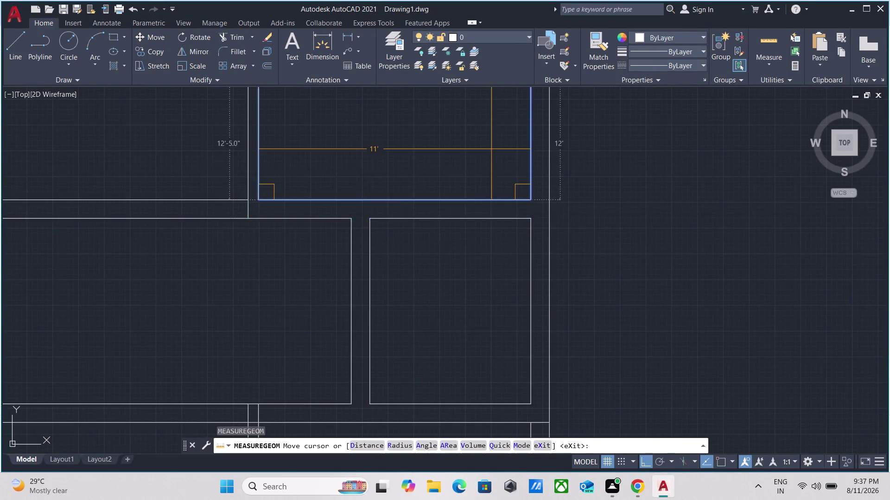
Cancel the dimension measurement and pan to the small room's top wall.
scroll(down, 3)
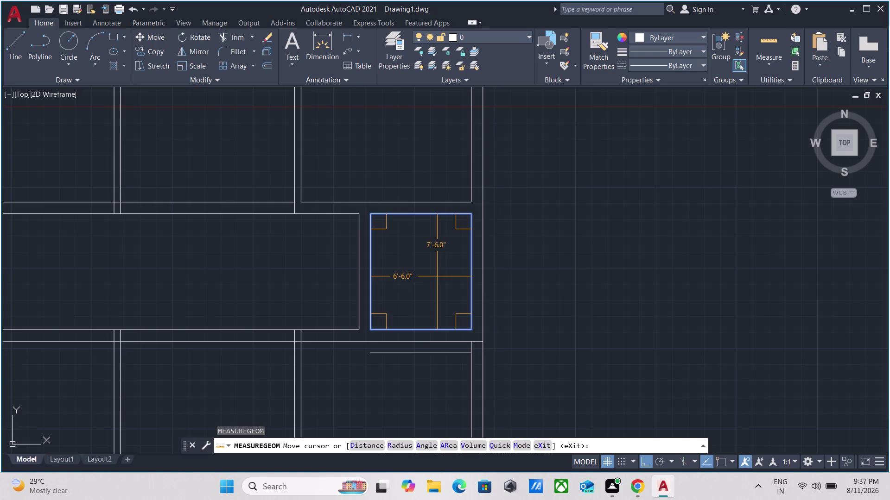
scroll(up, 3)
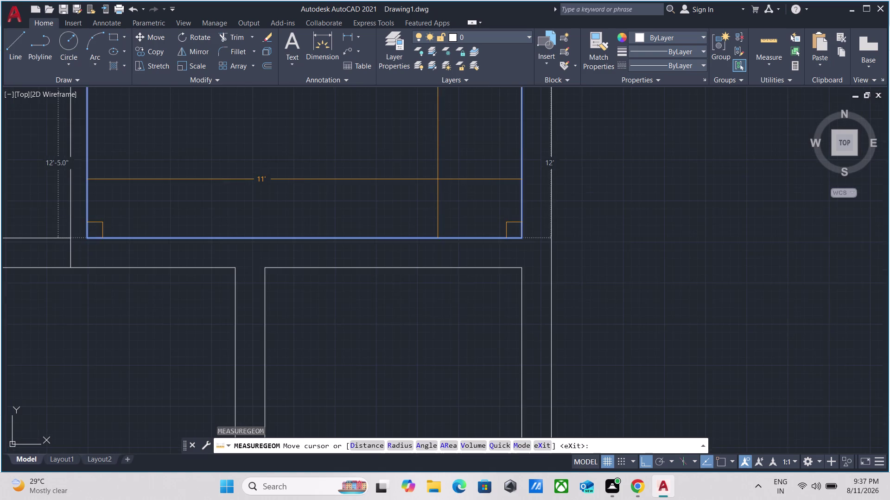
scroll(down, 3)
key(Escape)
scroll(up, 3)
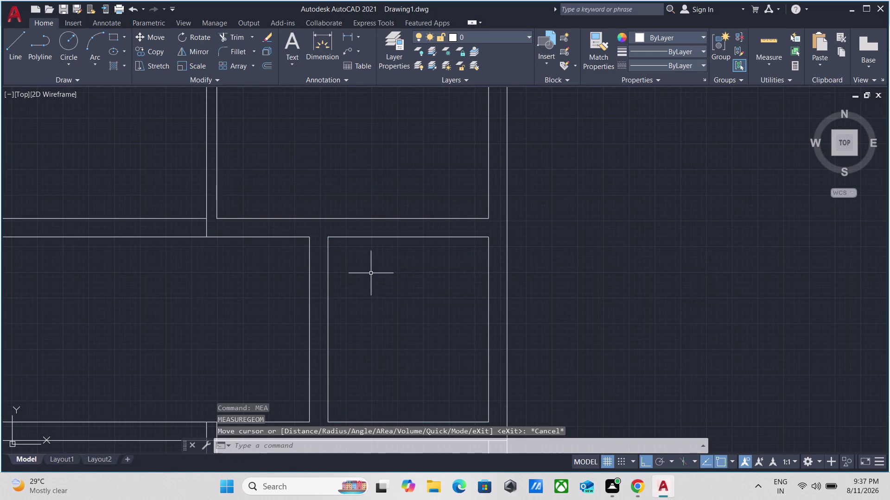
scroll(up, 3)
drag(414, 226, 408, 222)
key(Escape)
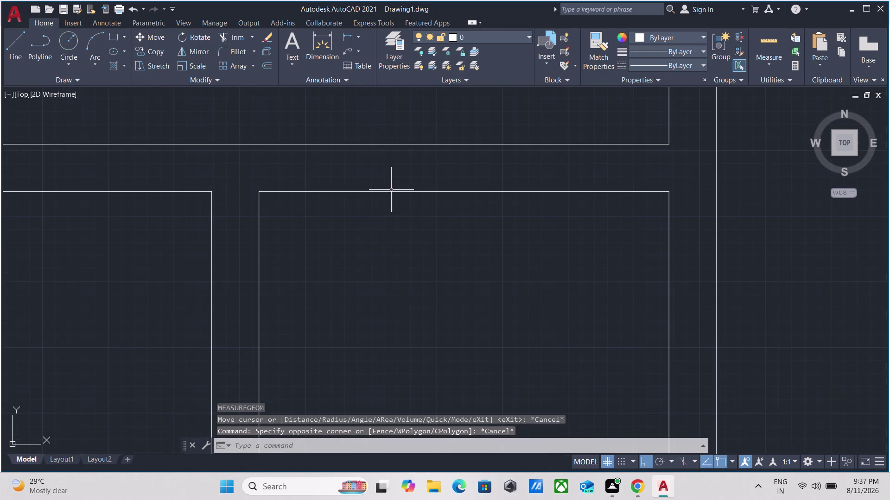
scroll(down, 3)
middle_drag(394, 177, 398, 182)
drag(424, 212, 416, 205)
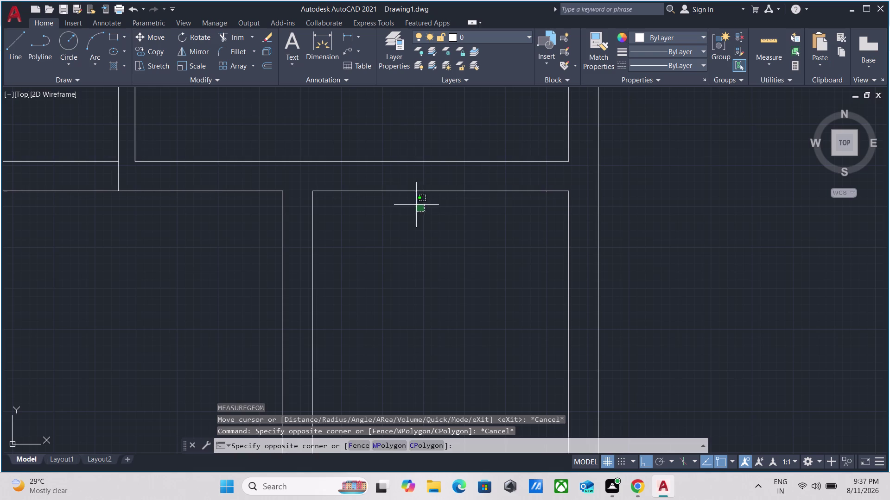
click(395, 173)
Offset the small room's top wall line 4 inches downward.
key(o)
key(Return)
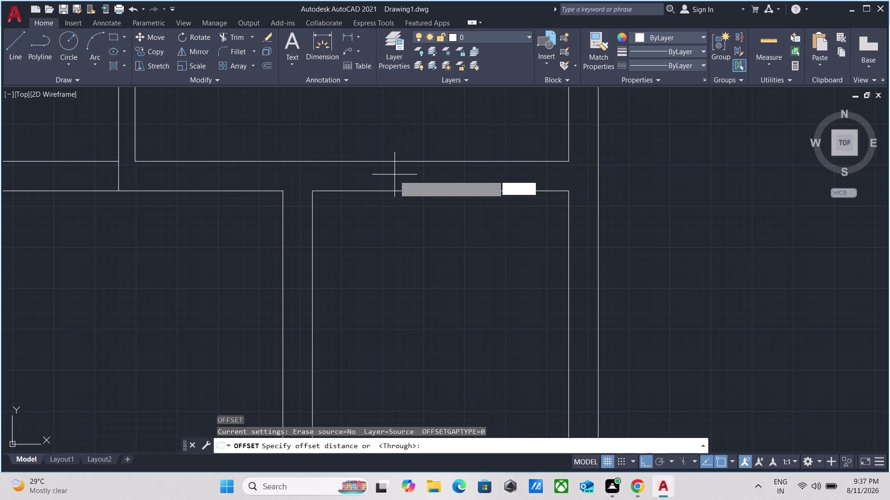
click(423, 193)
click(431, 235)
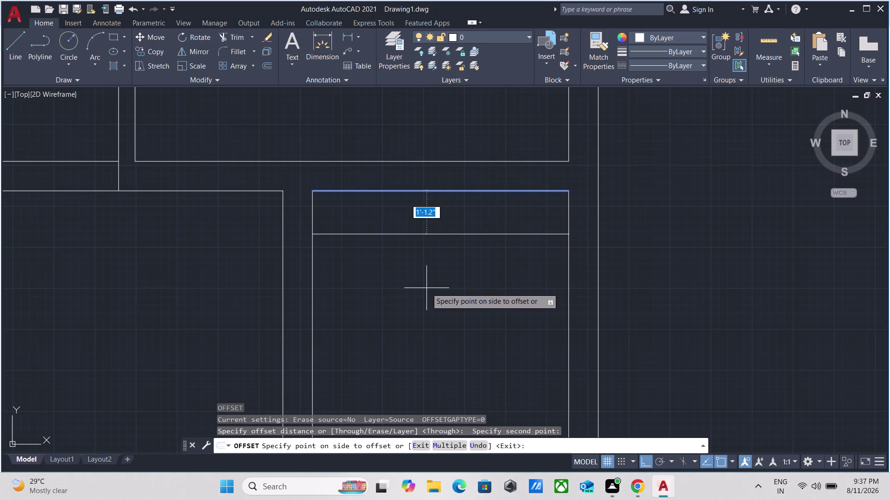
key(4)
key(shift+quotedbl)
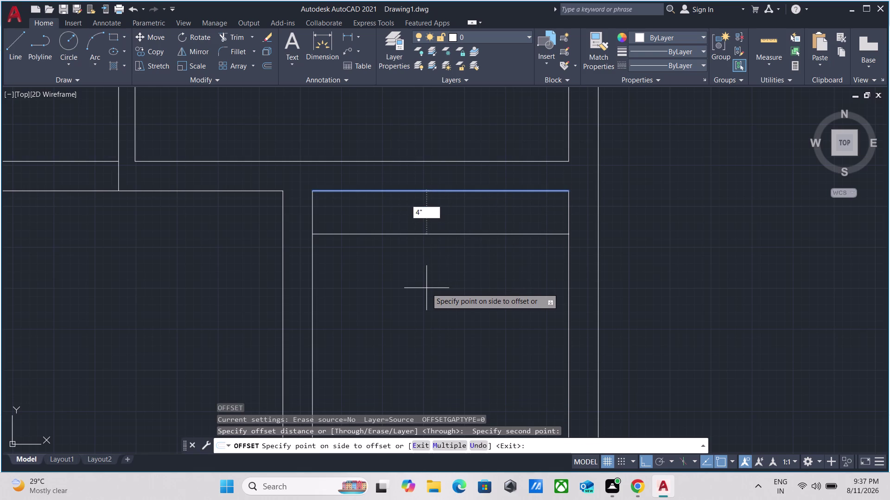
key(Return)
key(Escape)
Erase the mistaken 4-inch offset line.
click(457, 212)
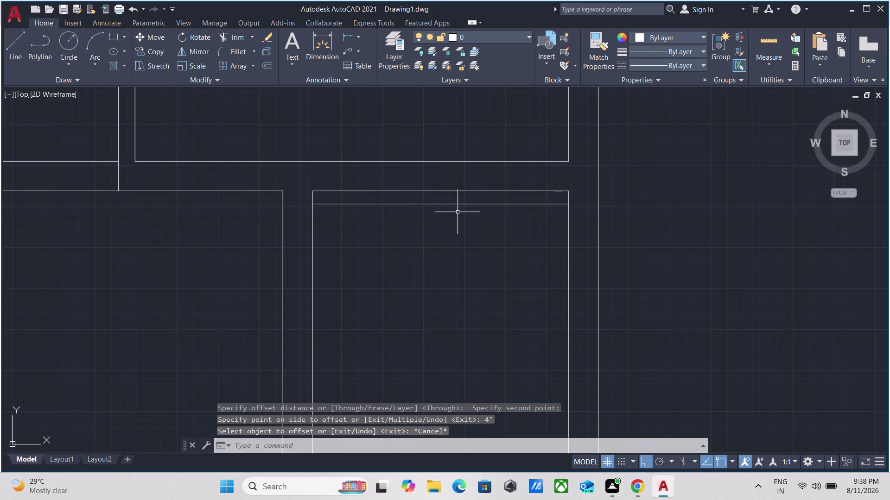
click(442, 193)
right_click(442, 193)
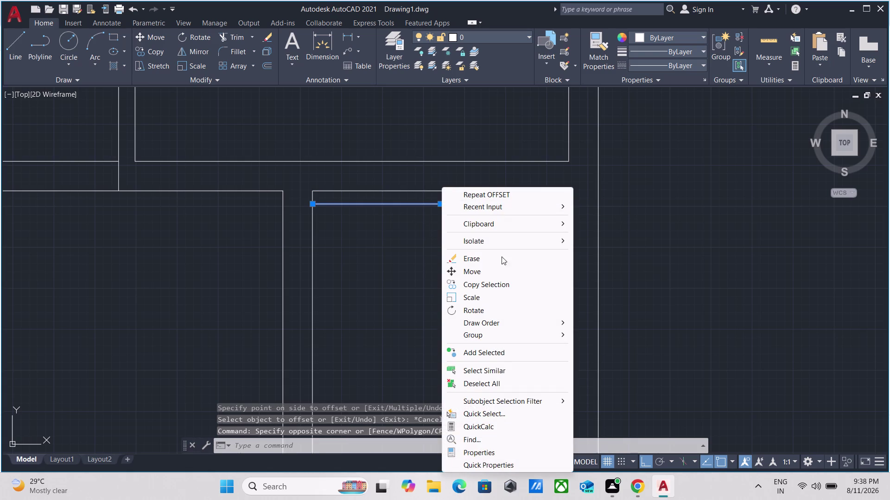
click(499, 264)
Offset the top wall line 10 inches into the room.
drag(433, 209, 422, 176)
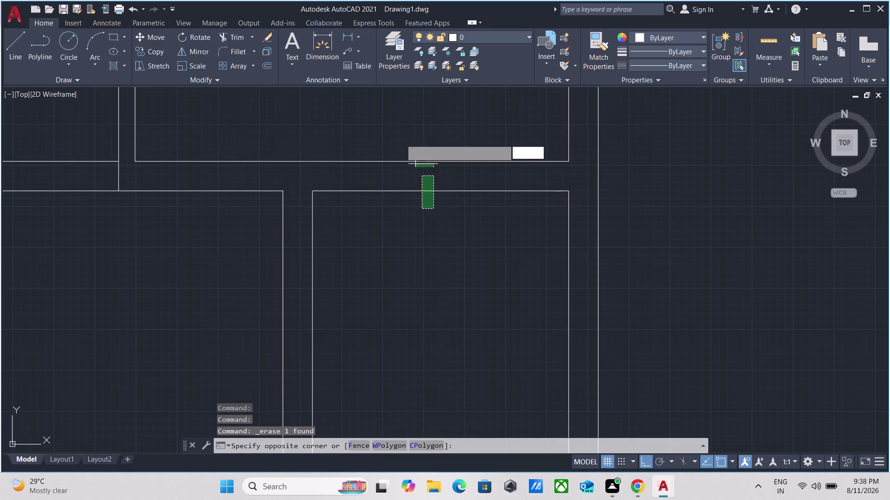
click(399, 183)
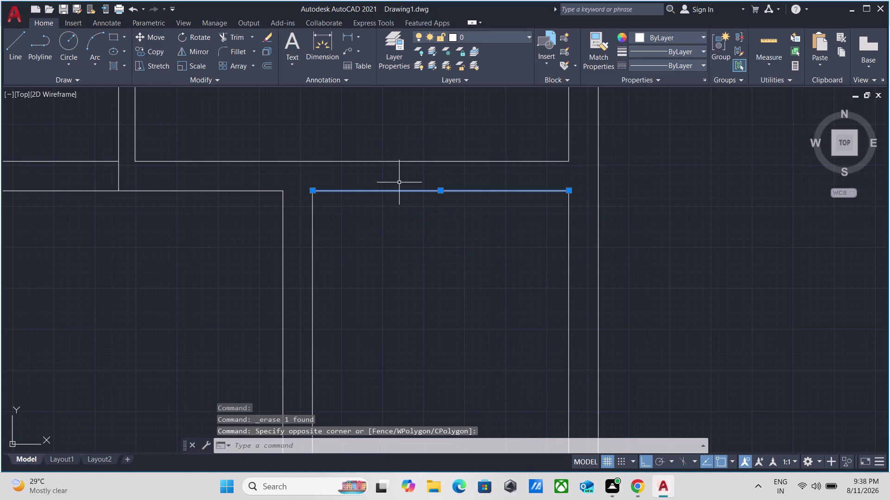
key(o)
key(Return)
click(421, 190)
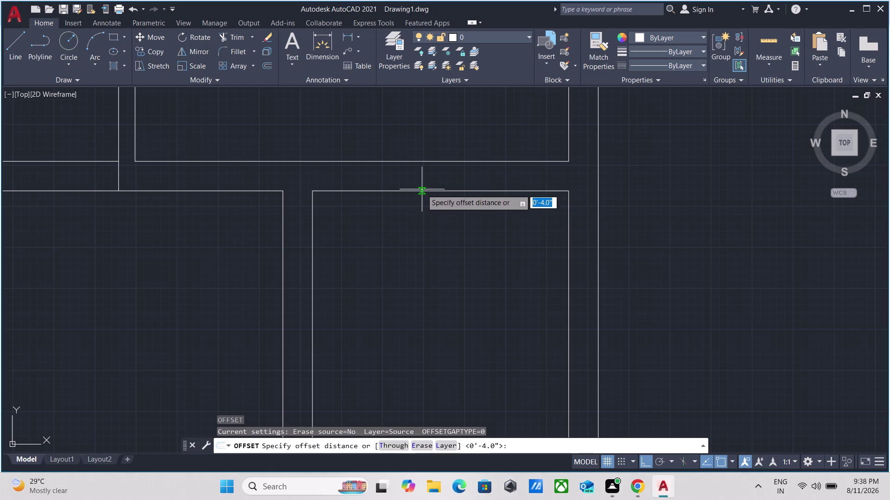
click(421, 243)
text(1)
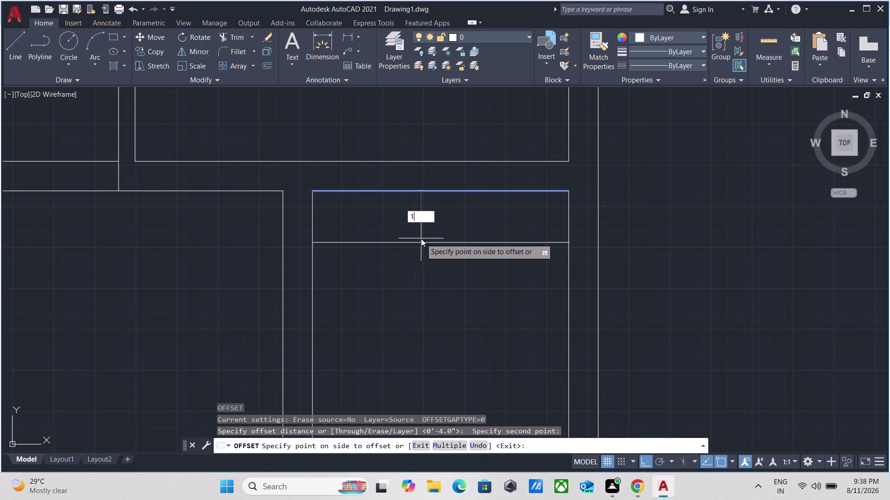
text(0)
key(shift+quotedbl)
key(Return)
Offset the bottom wall line 10 inches upward, leaving 5'-10" between the new lines.
scroll(down, 3)
middle_drag(405, 265, 409, 215)
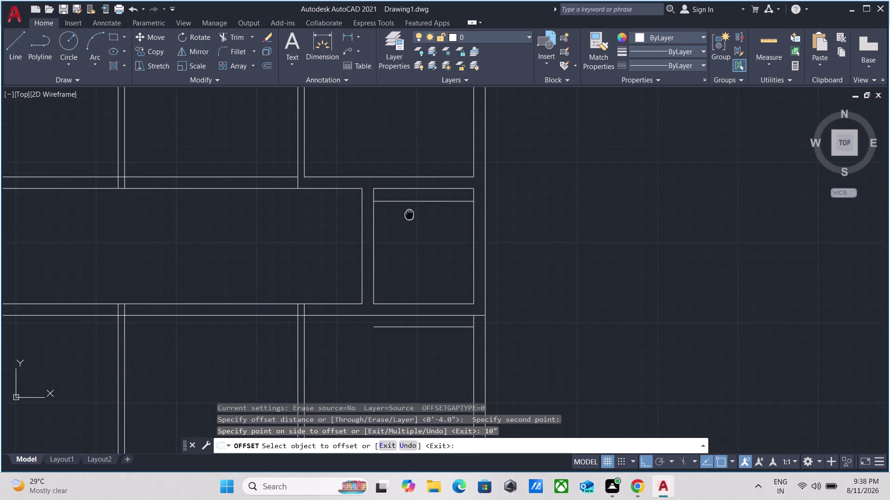
scroll(up, 3)
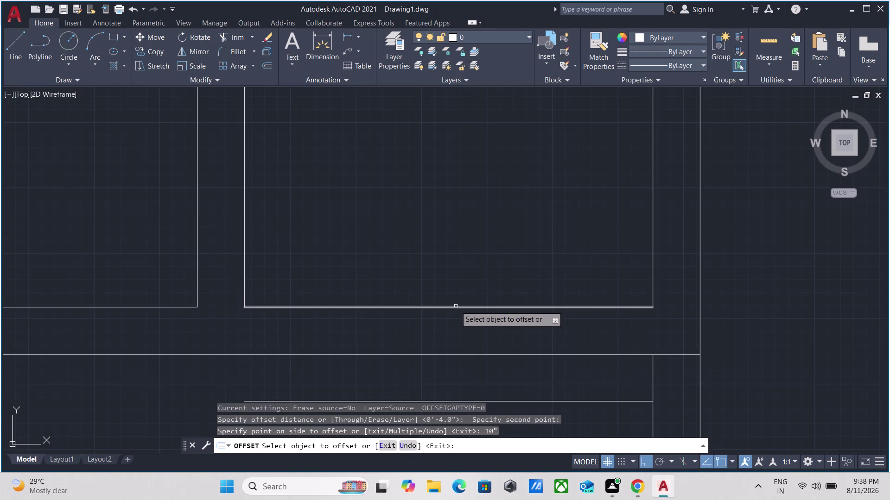
click(455, 306)
text(10)
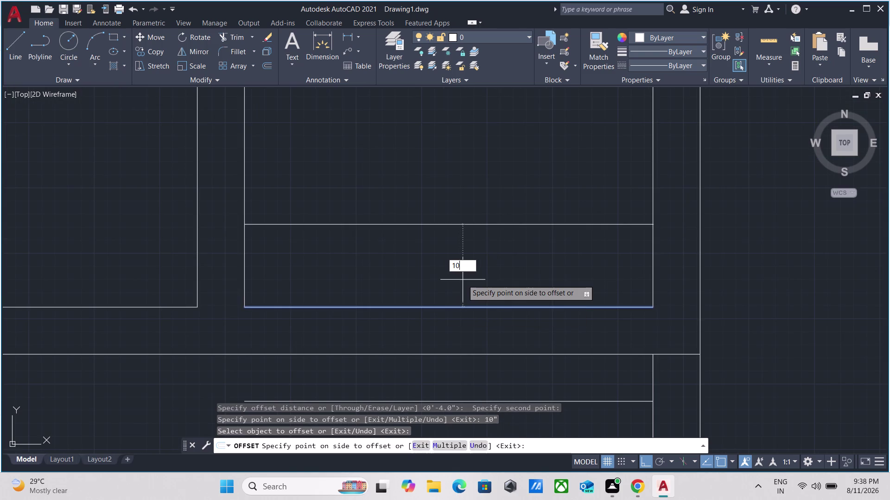
text(")
key(Return)
key(Escape)
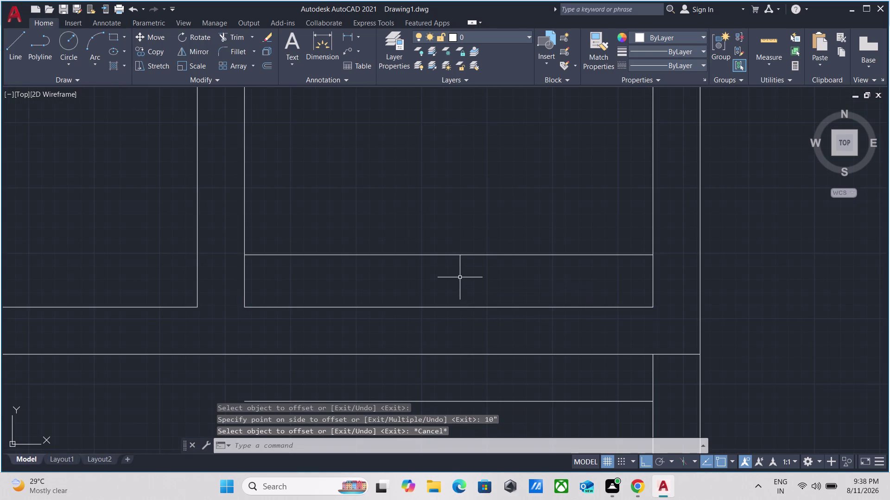
scroll(down, 3)
middle_drag(463, 245, 467, 258)
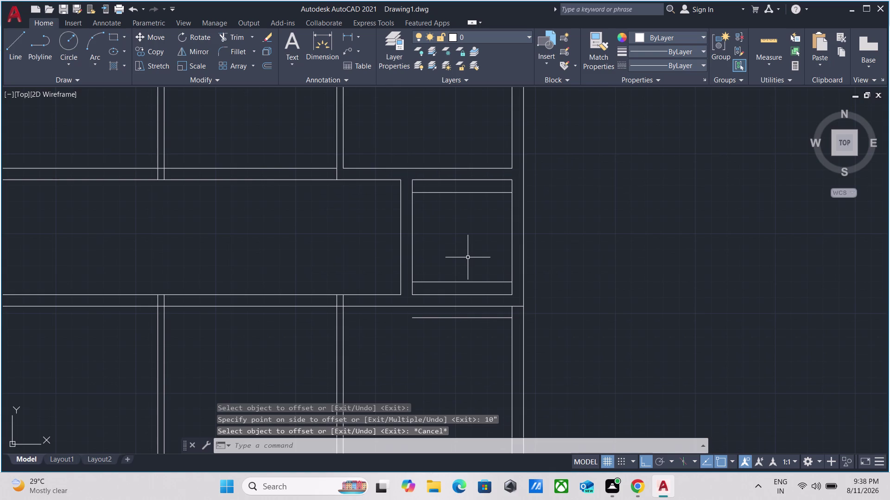
Measure the small room's interior with MEASUREGEOM.
text(mea)
key(Return)
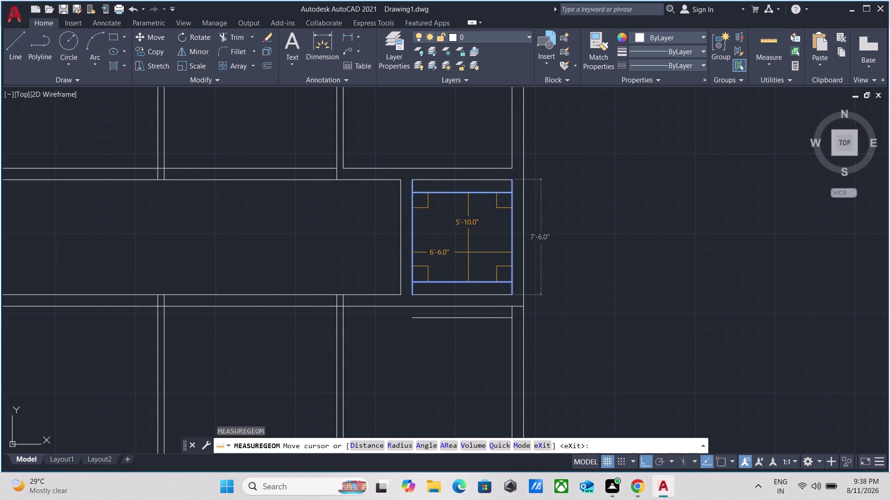
scroll(up, 3)
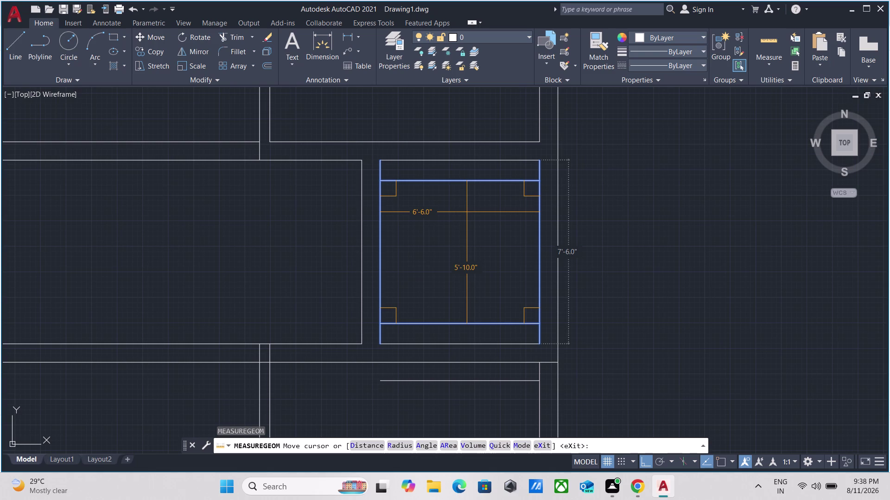
key(Escape)
Erase both 10-inch inner lines near the top and bottom walls.
drag(469, 212, 462, 205)
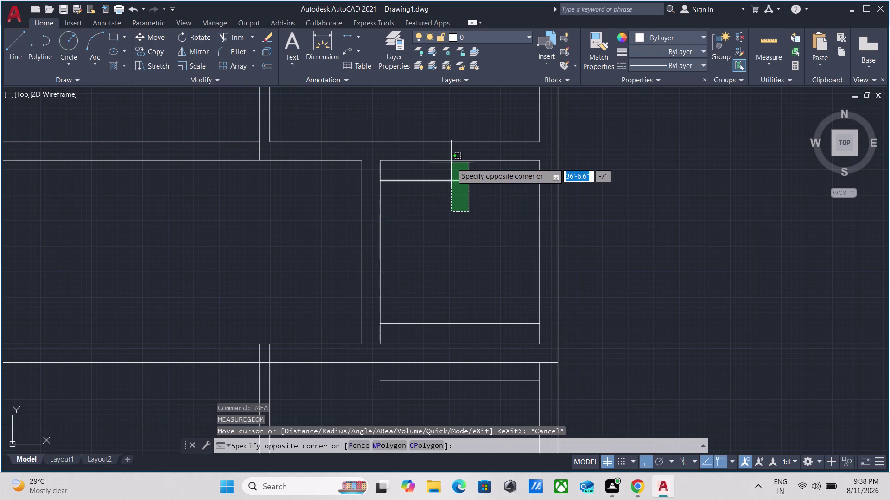
click(451, 164)
click(478, 300)
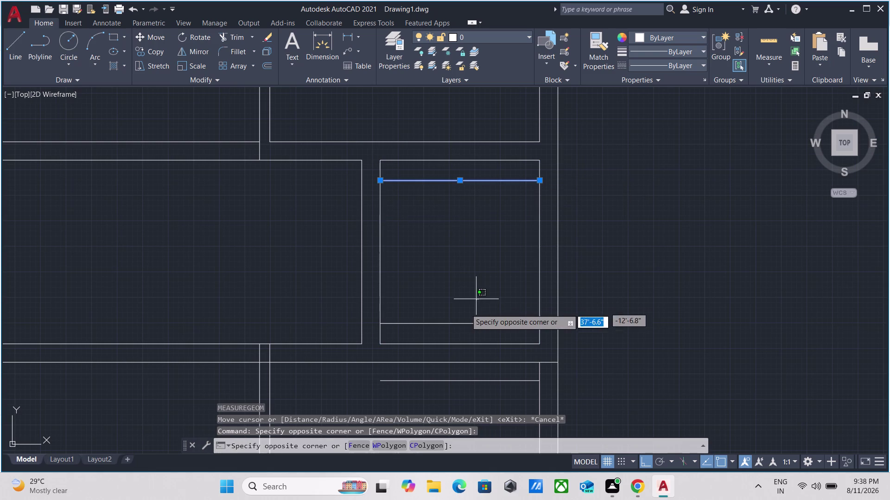
click(449, 322)
click(471, 305)
click(451, 333)
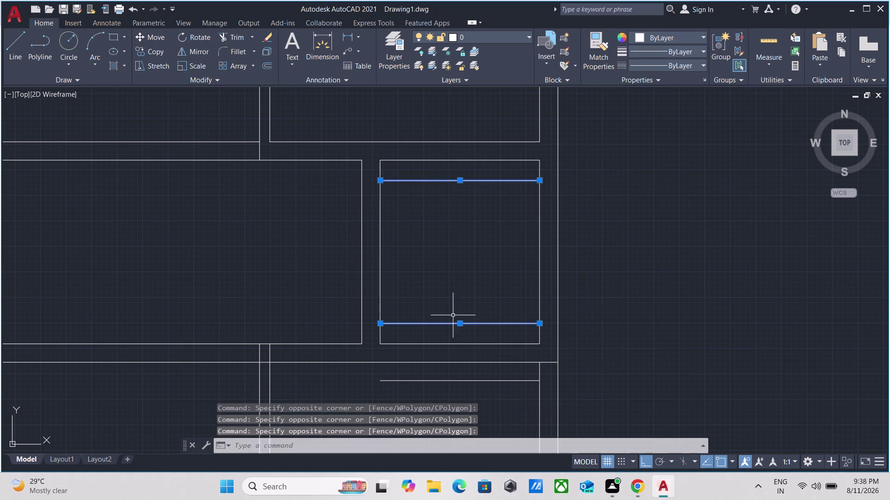
right_click(456, 281)
click(515, 91)
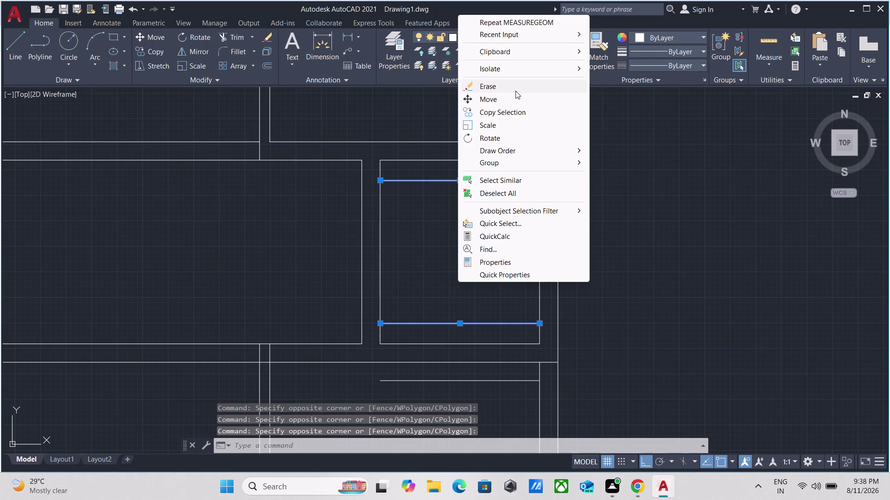
Offset the top wall line 4 inches down into the room.
drag(459, 211, 451, 196)
click(437, 156)
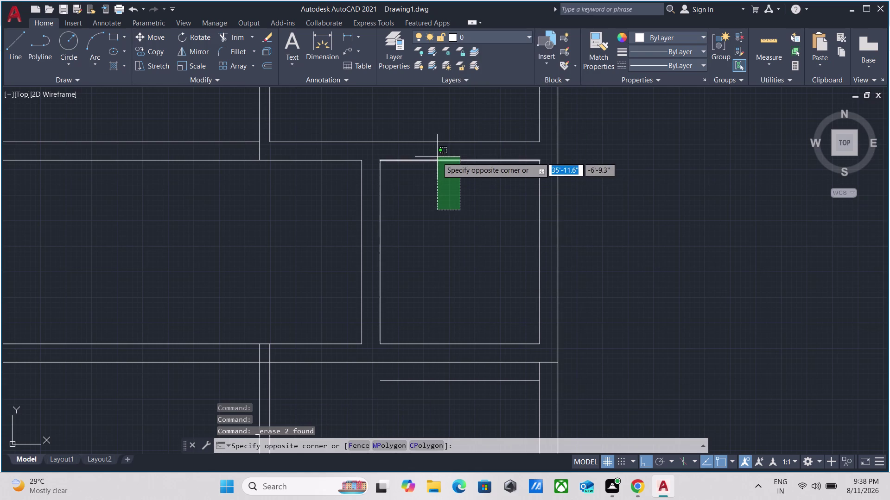
key(o)
key(Return)
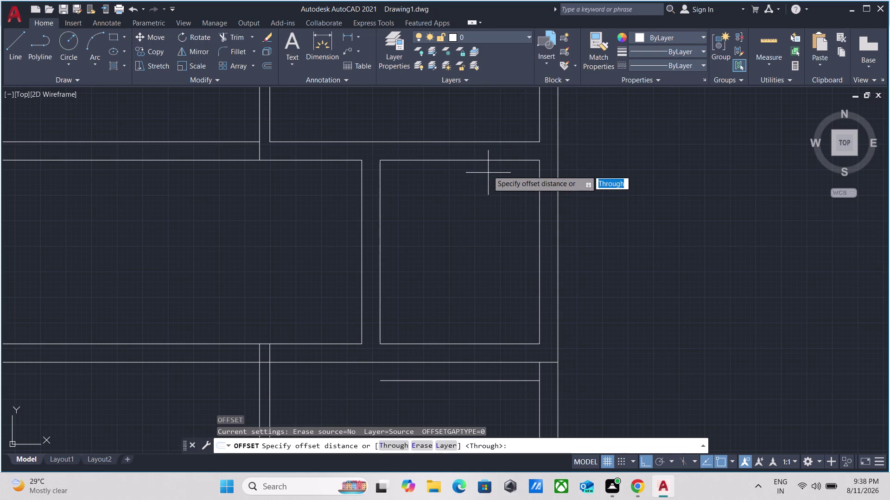
click(457, 159)
click(464, 192)
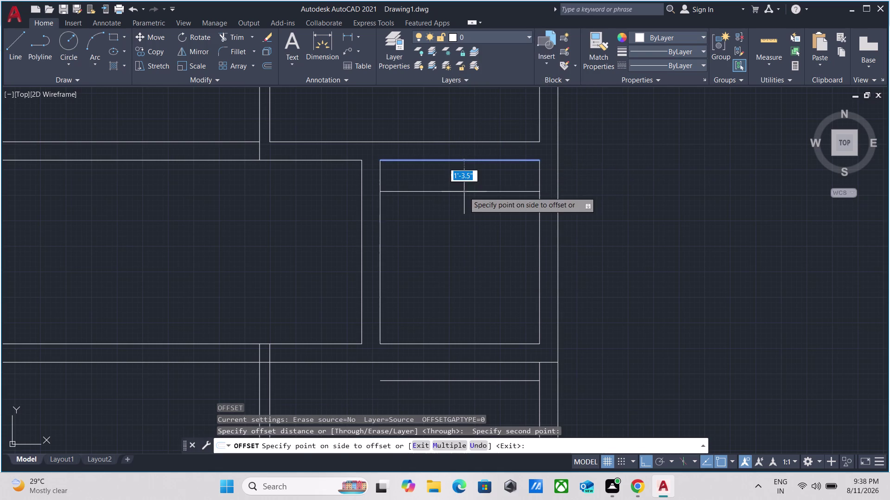
key(4)
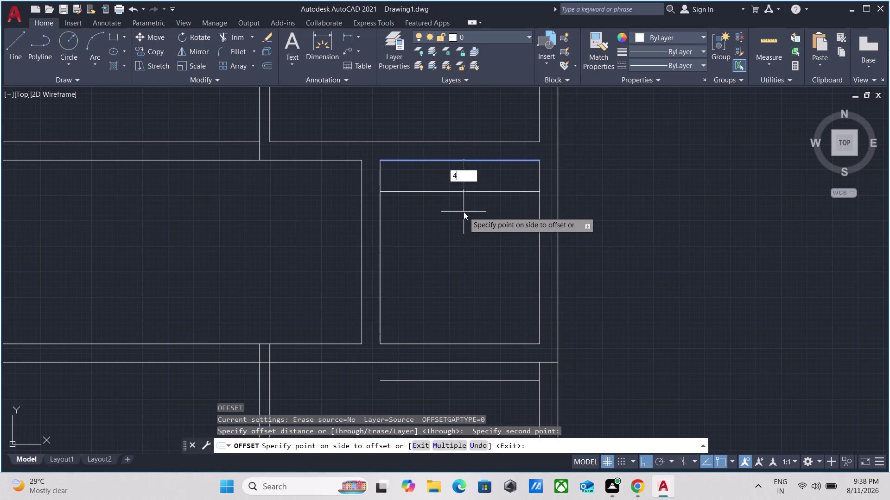
key(shift+quotedbl)
key(Return)
Offset the bottom wall line 4 inches up into the room.
click(460, 343)
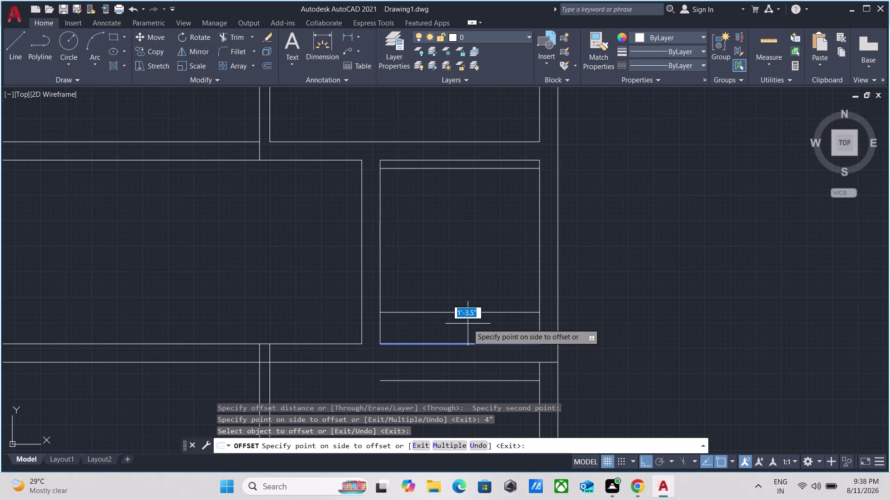
key(4)
key(shift+quotedbl)
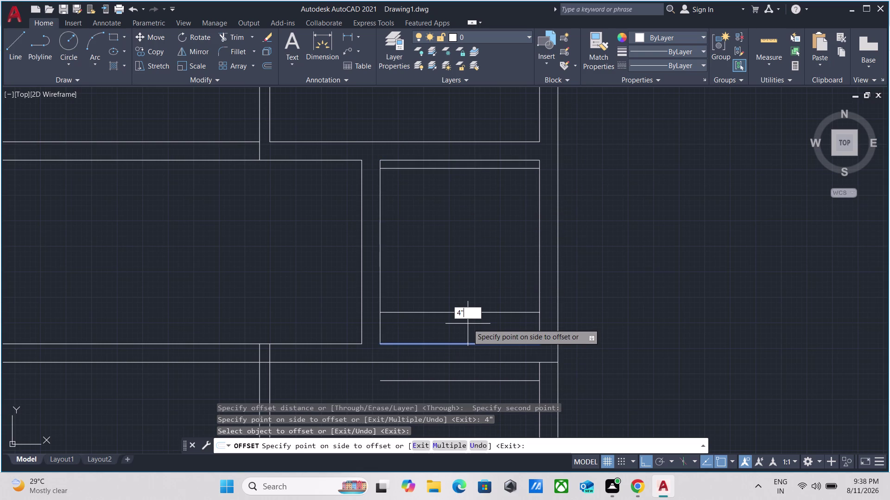
key(Return)
key(Escape)
text(m)
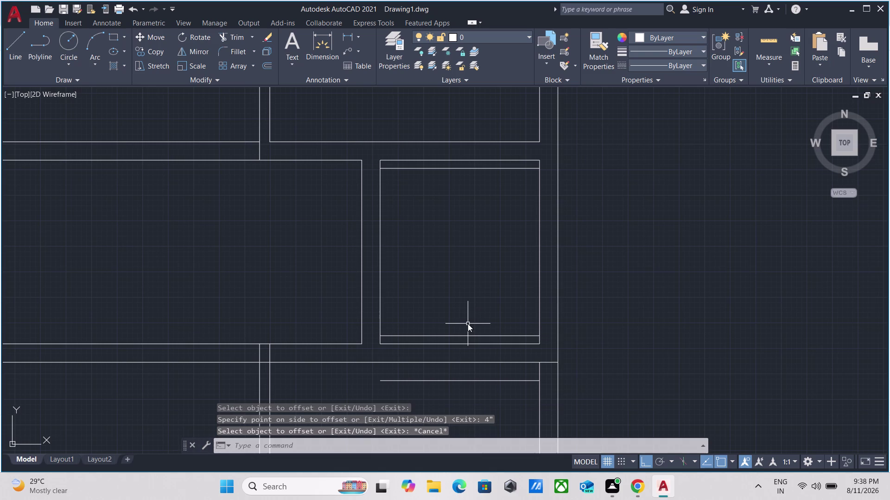
text(ea)
key(Return)
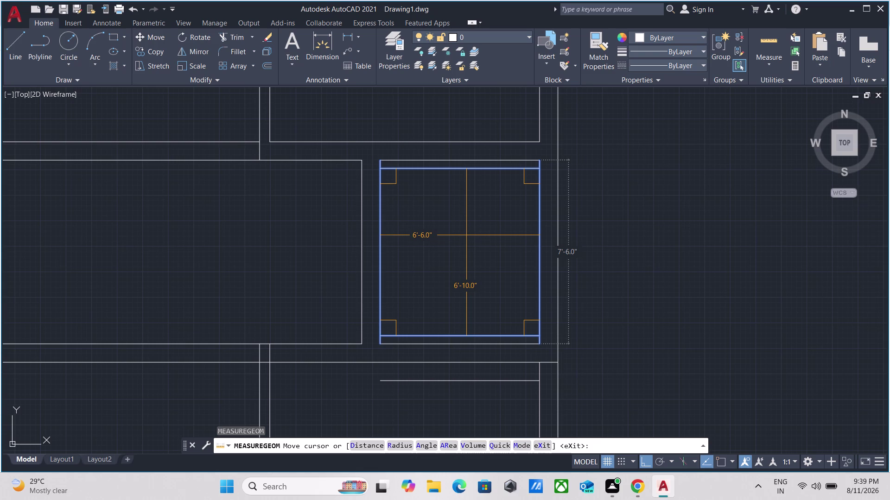
key(Escape)
scroll(up, 3)
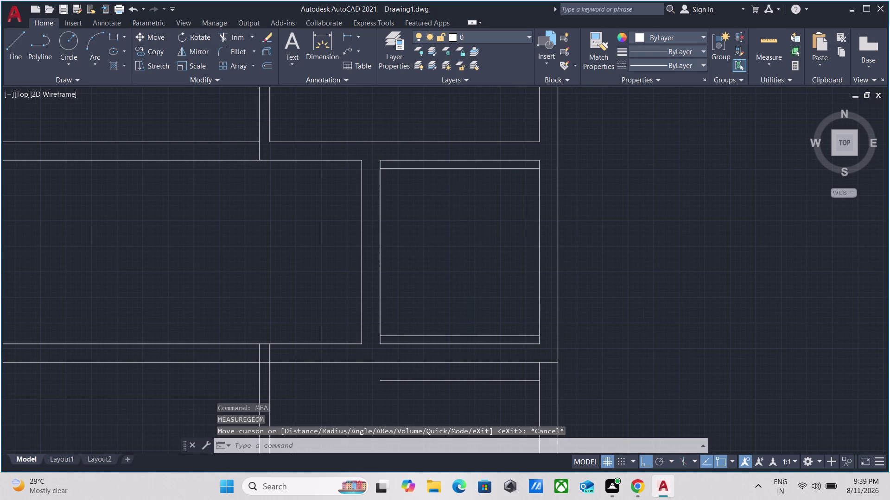
click(459, 170)
click(449, 151)
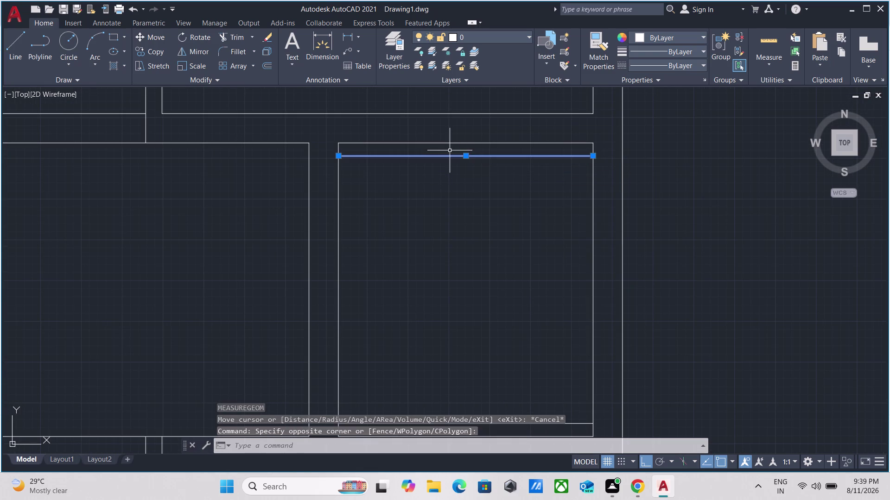
scroll(down, 3)
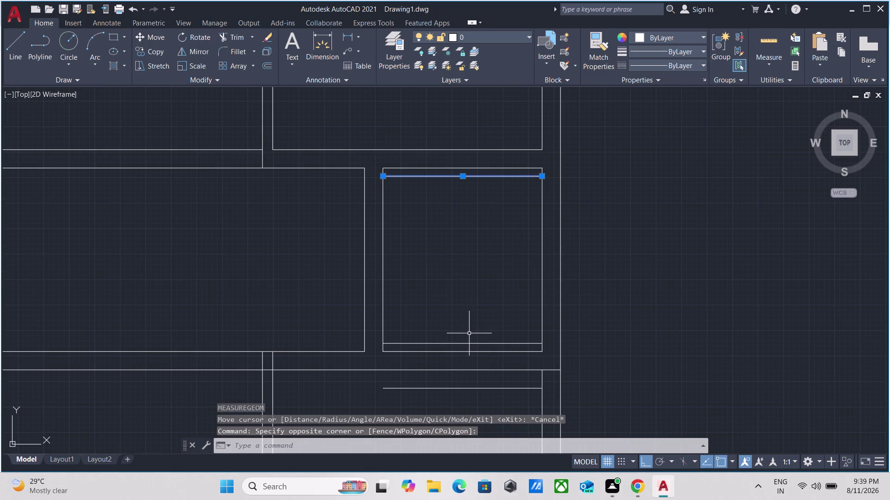
click(471, 334)
click(457, 346)
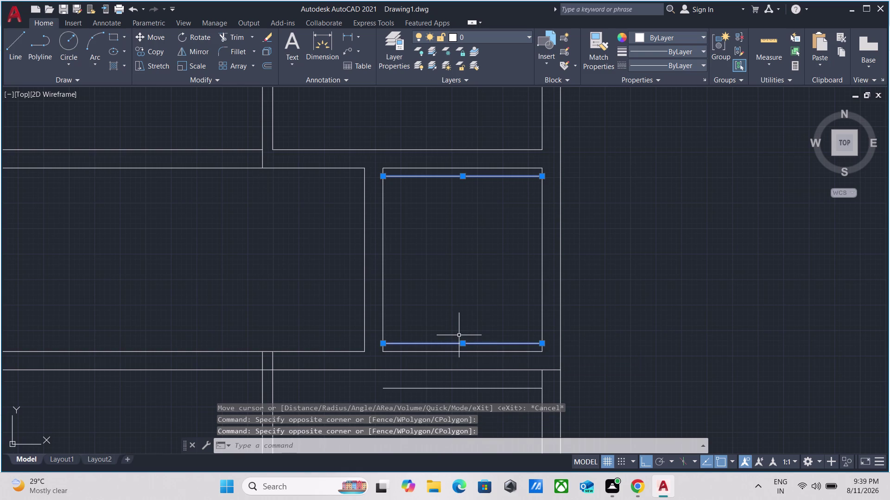
Offset the top inner line another 4 inches downward.
key(o)
key(Return)
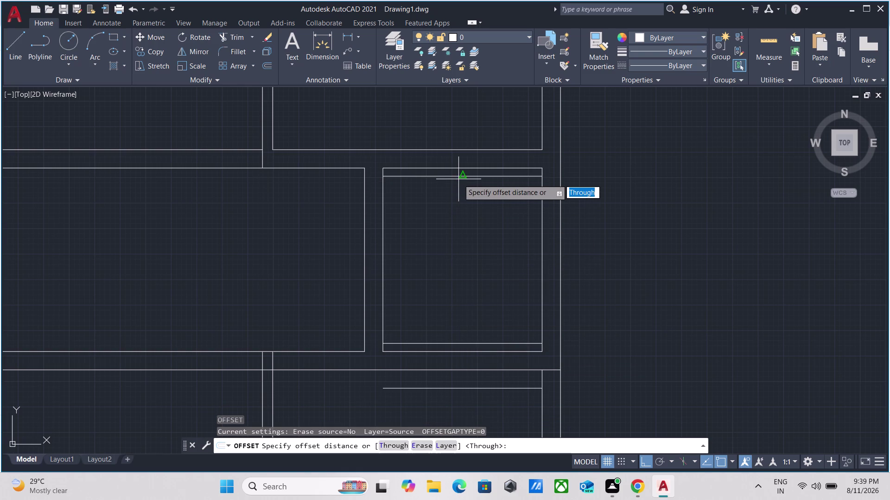
click(463, 174)
click(464, 201)
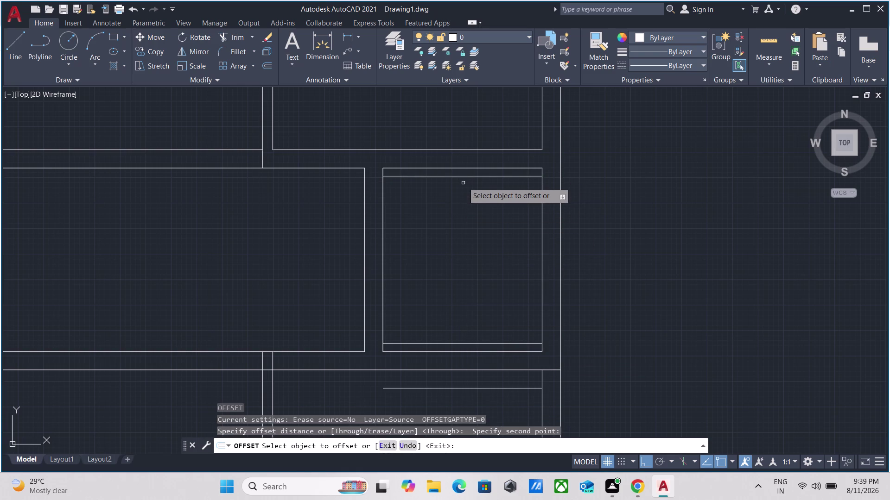
click(463, 176)
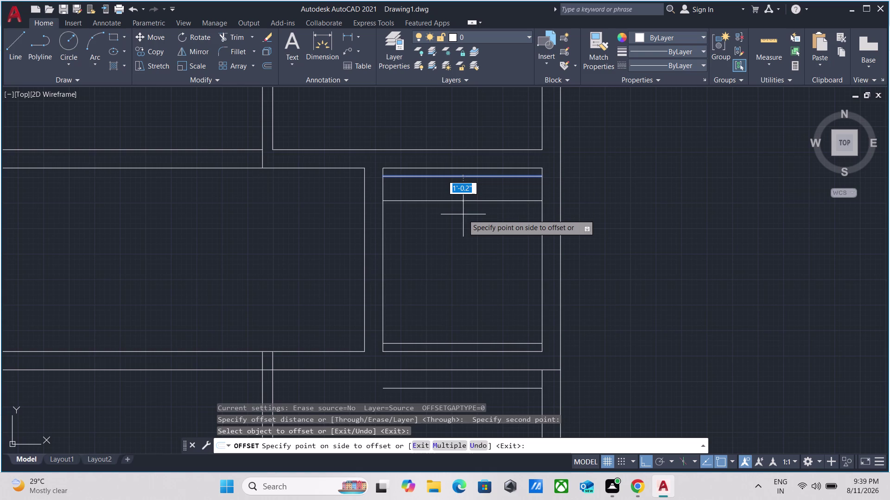
key(4)
key(shift+quotedbl)
key(Return)
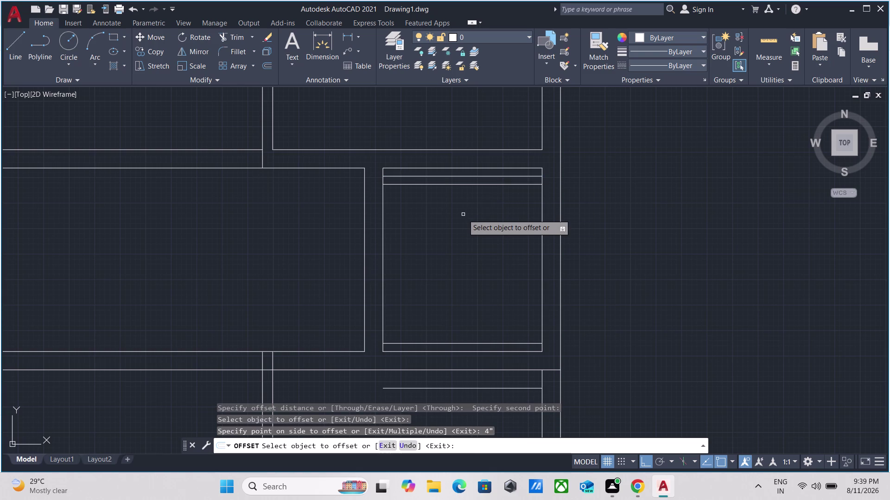
Offset the bottom inner line another 4 inches upward.
click(455, 344)
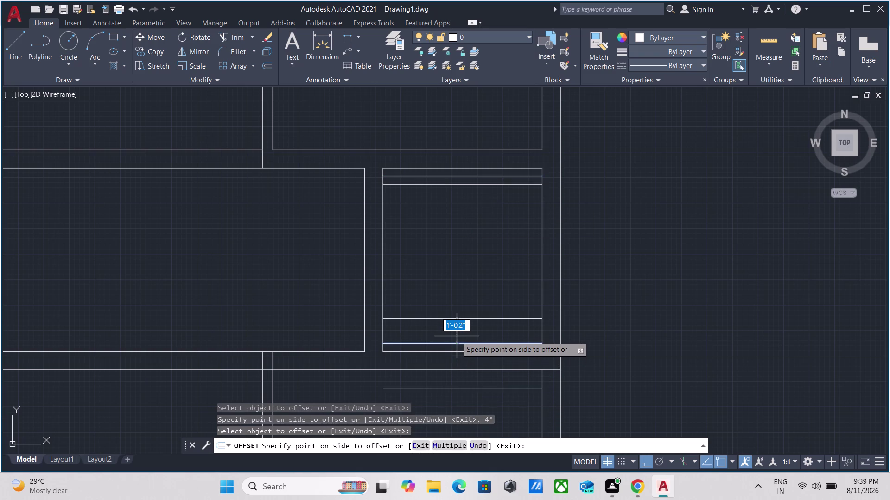
key(4)
key(shift+quotedbl)
key(Return)
key(Escape)
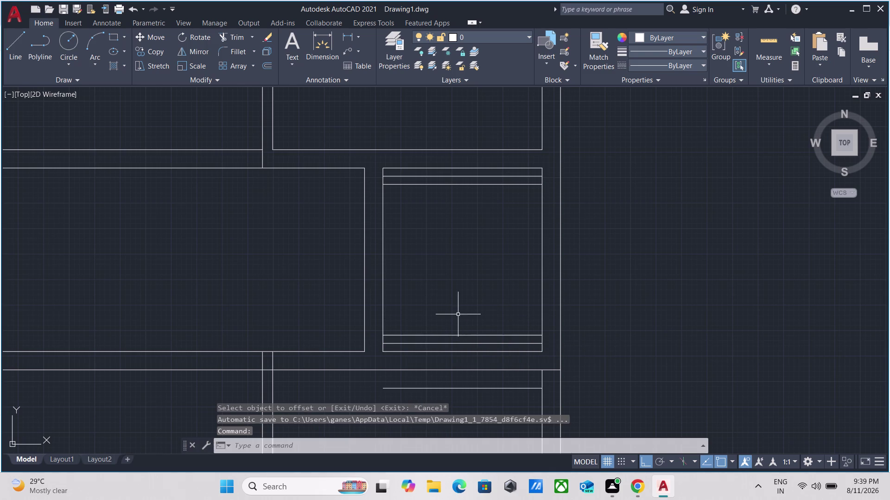
text(mea)
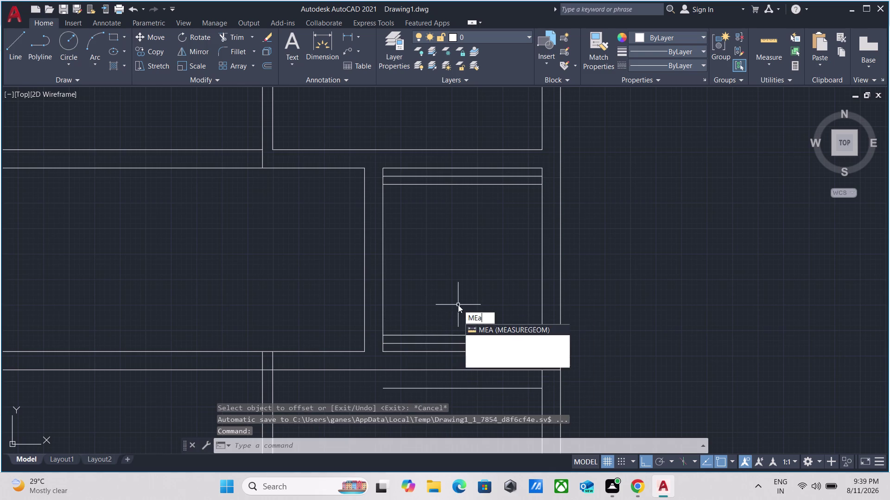
key(Return)
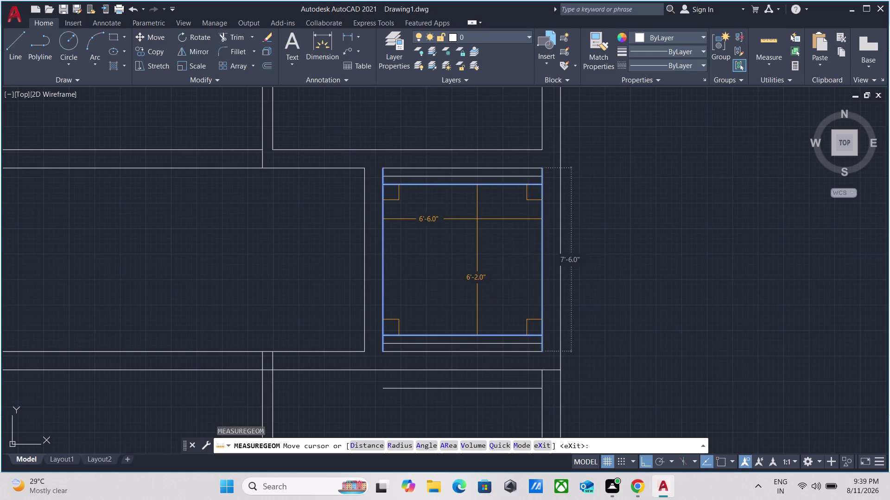
Erase the innermost top and bottom lines, keeping one 4-inch line per wall.
key(Escape)
scroll(up, 3)
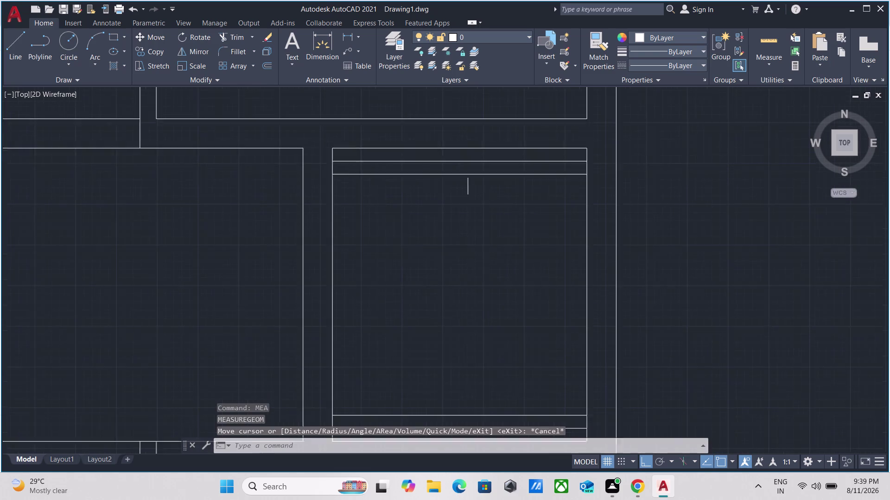
drag(477, 172, 473, 167)
click(447, 124)
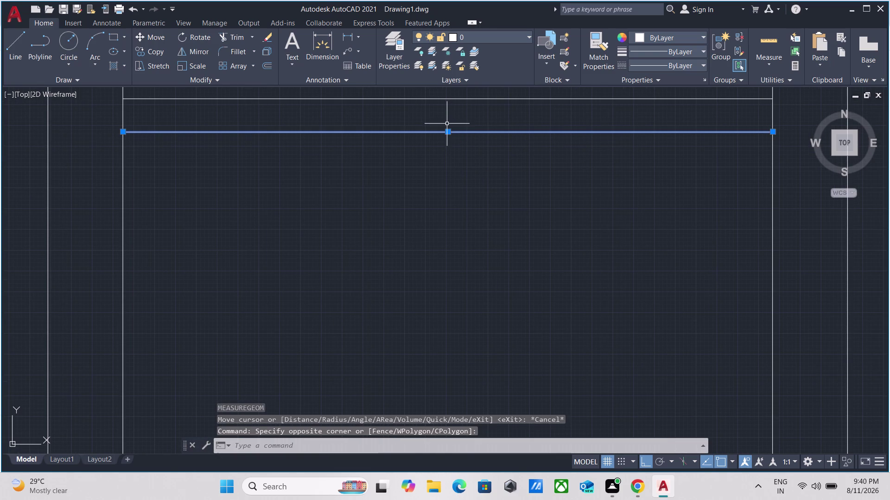
scroll(down, 3)
middle_drag(449, 239, 449, 175)
scroll(up, 3)
click(440, 223)
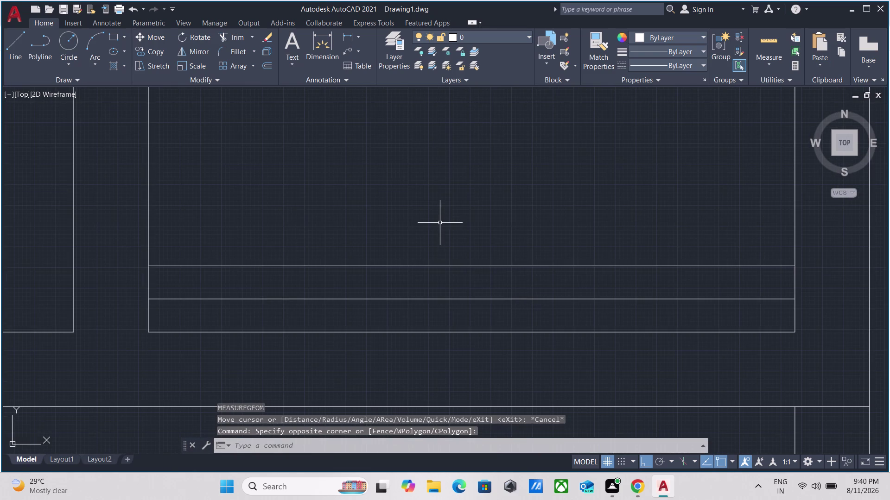
click(413, 282)
right_click(433, 181)
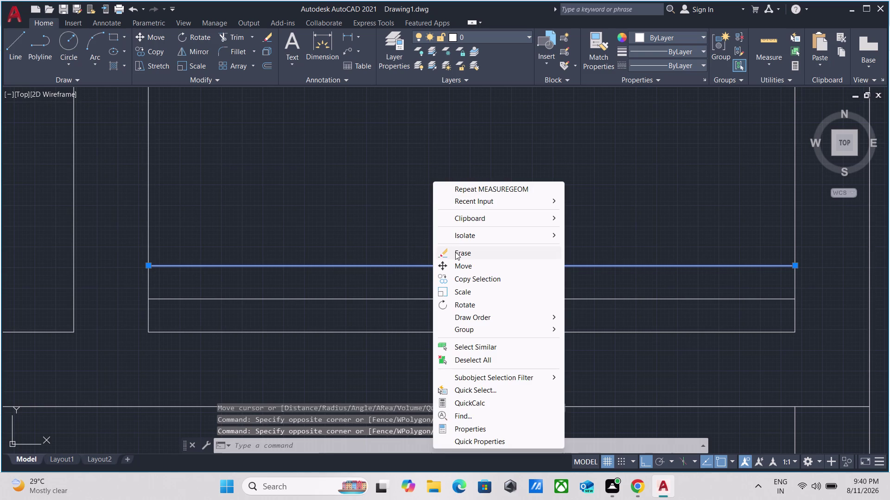
click(458, 254)
scroll(down, 3)
middle_drag(461, 220, 465, 319)
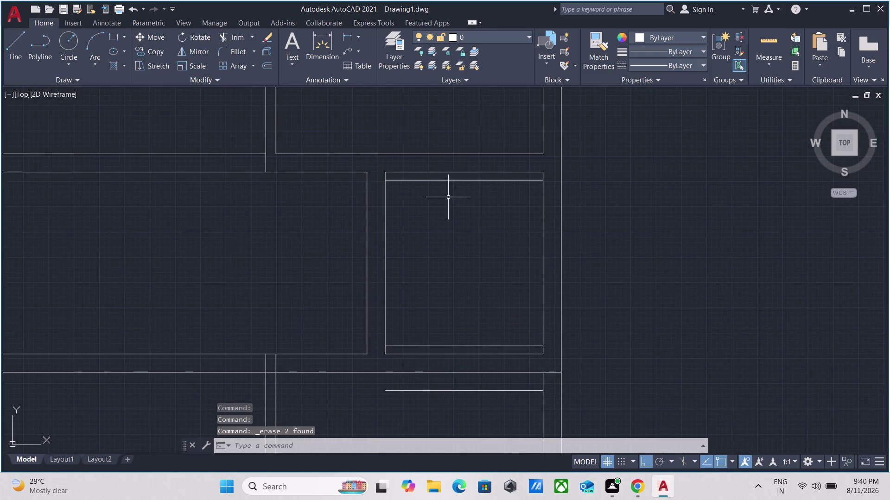
Make a 2-foot offset copy of the small room's top inner wall line.
scroll(up, 3)
click(483, 236)
click(457, 214)
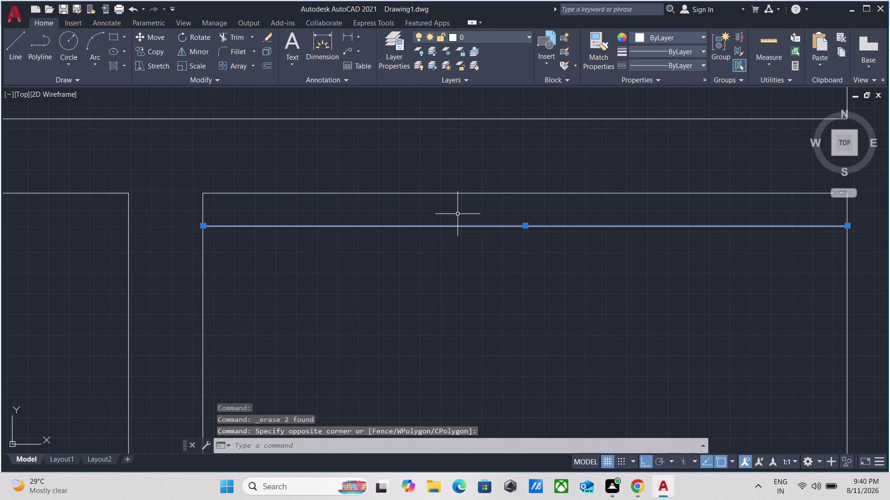
key(o)
key(Return)
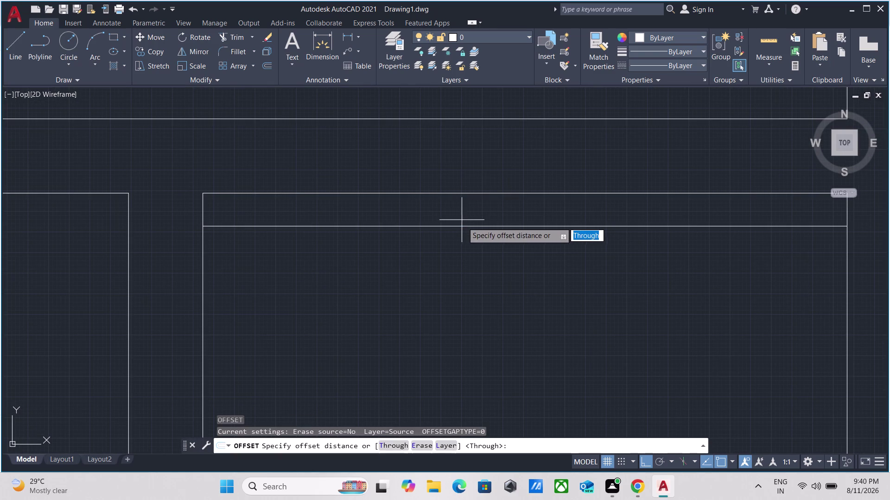
click(466, 230)
click(467, 255)
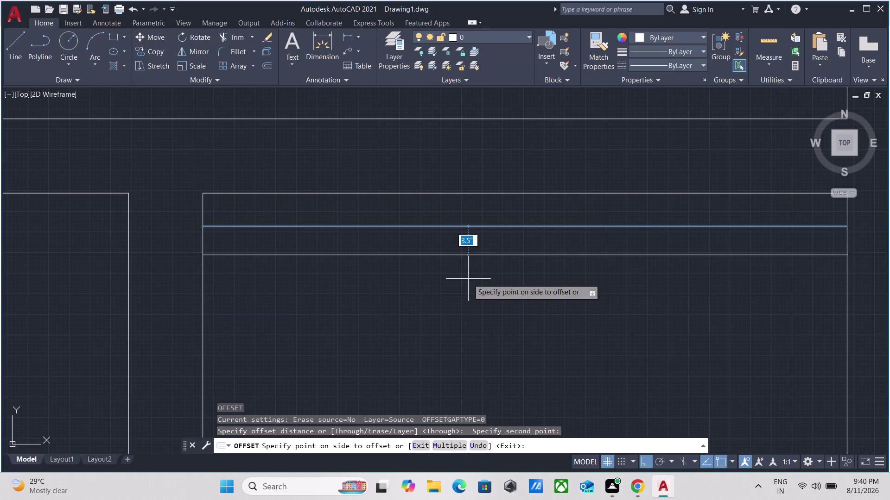
key(2)
key(apostrophe)
key(Return)
scroll(down, 3)
key(Escape)
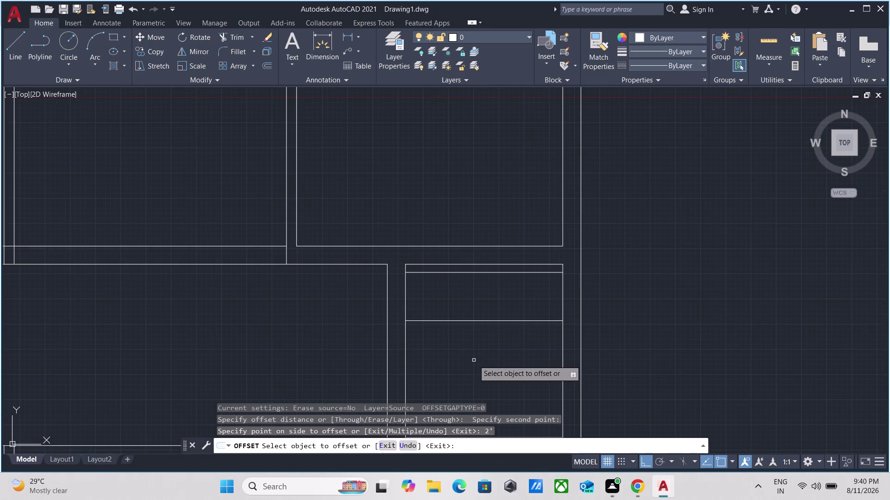
Delete the unwanted 2-foot offset line.
click(483, 343)
click(461, 304)
right_click(460, 304)
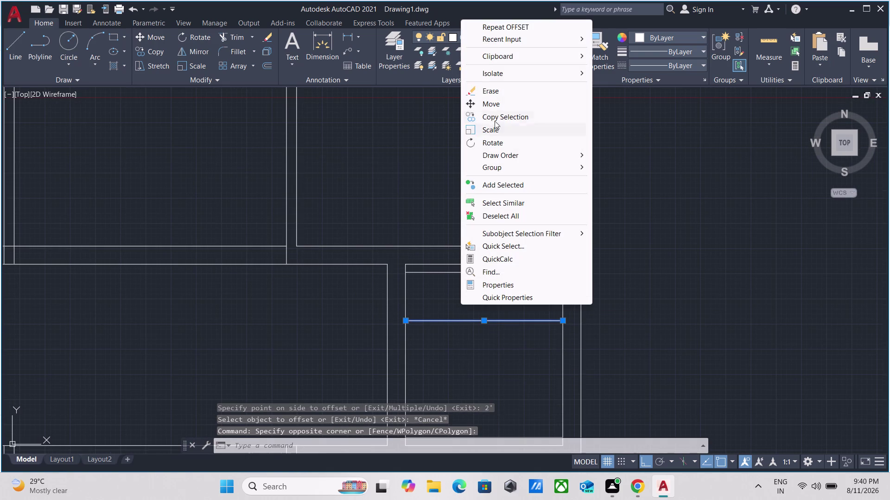
click(492, 92)
scroll(down, 3)
scroll(up, 3)
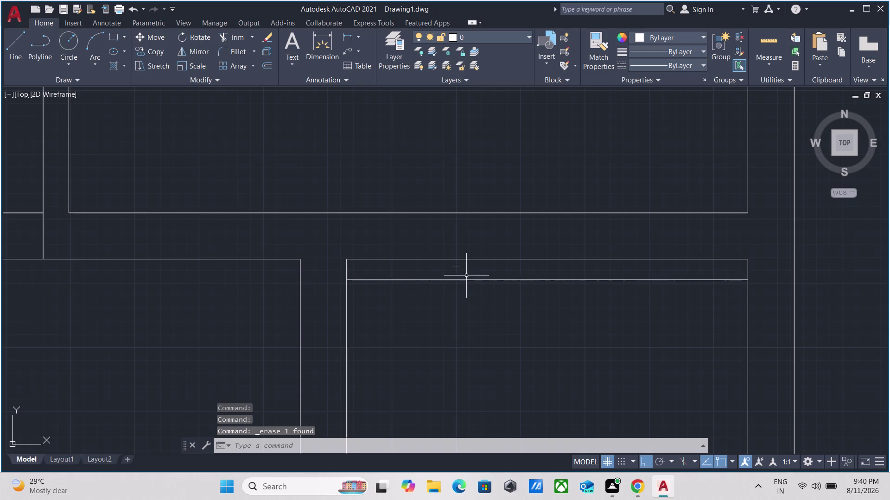
Offset the small room's horizontal wall line 2" into the room.
click(483, 293)
click(475, 275)
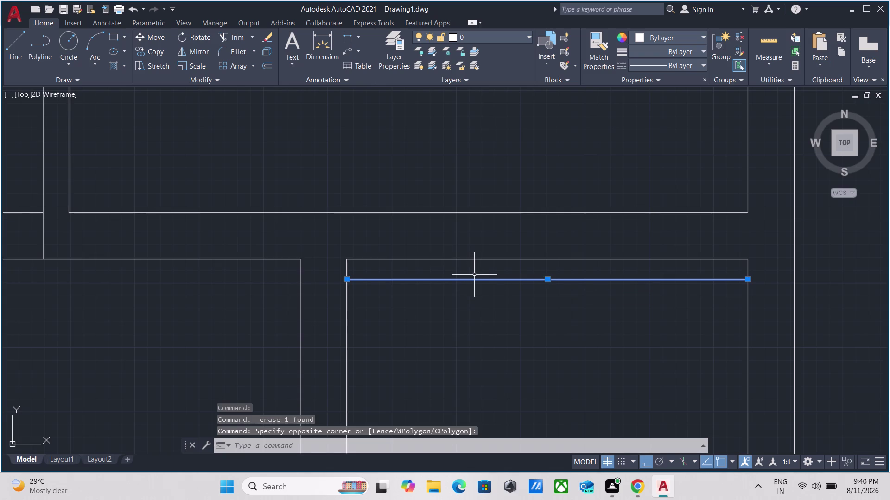
key(o)
key(Return)
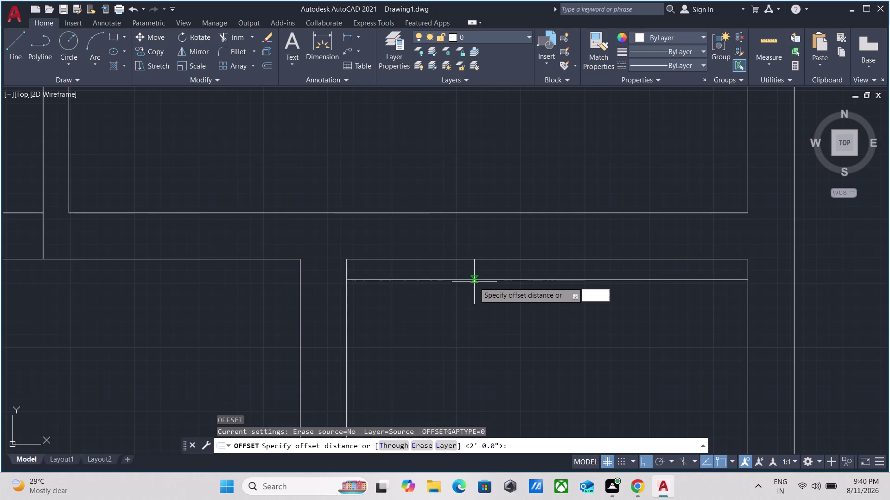
click(474, 282)
click(476, 296)
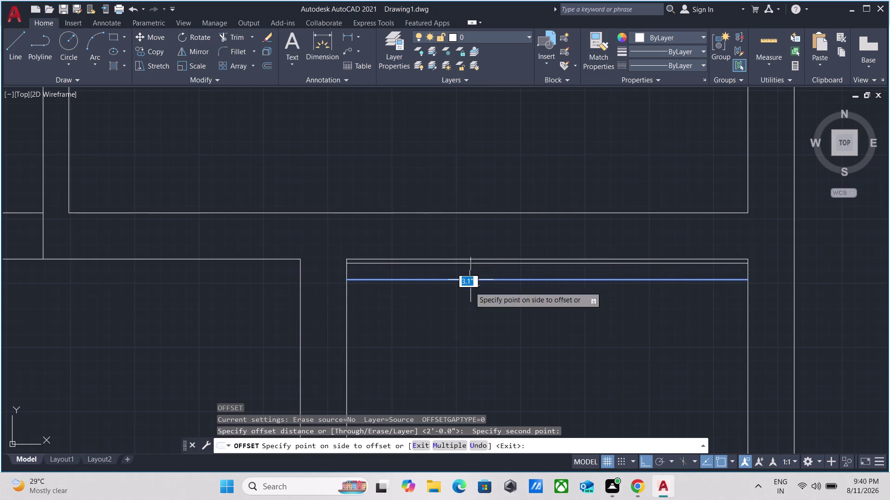
key(2)
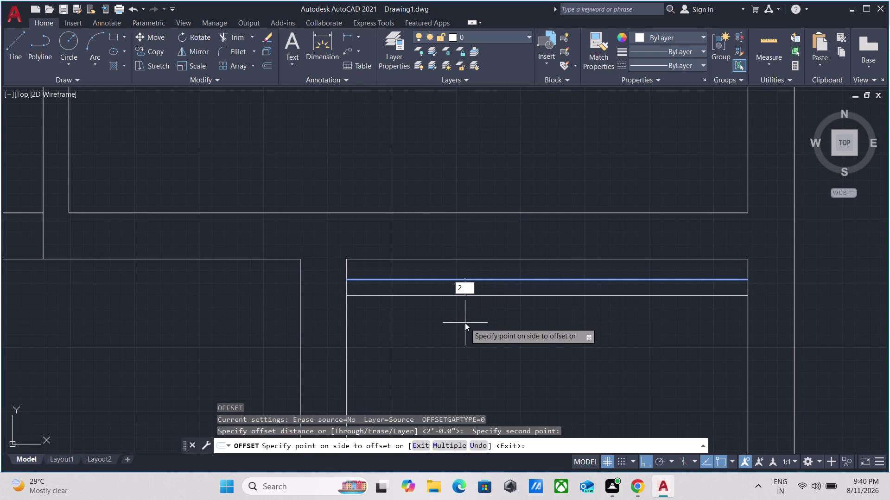
key(shift+quotedbl)
key(Return)
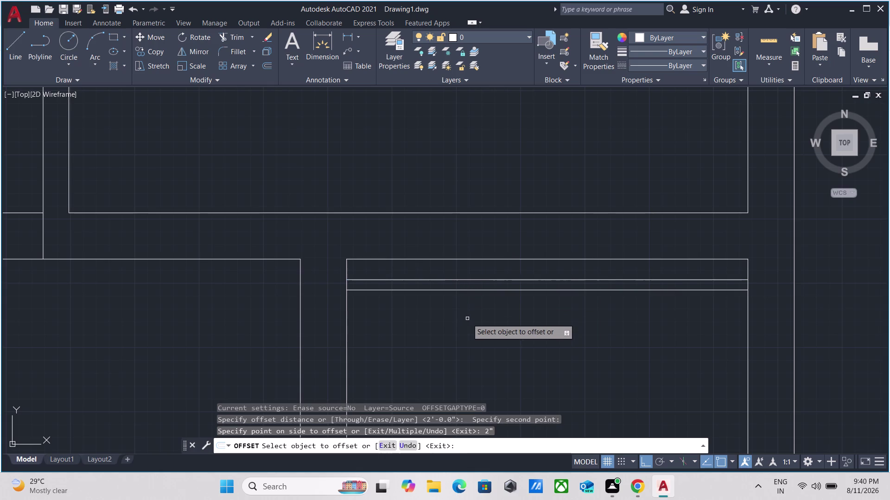
Add a 2" parallel copy of the right room's lower horizontal line.
scroll(down, 3)
middle_drag(471, 337, 495, 84)
scroll(up, 3)
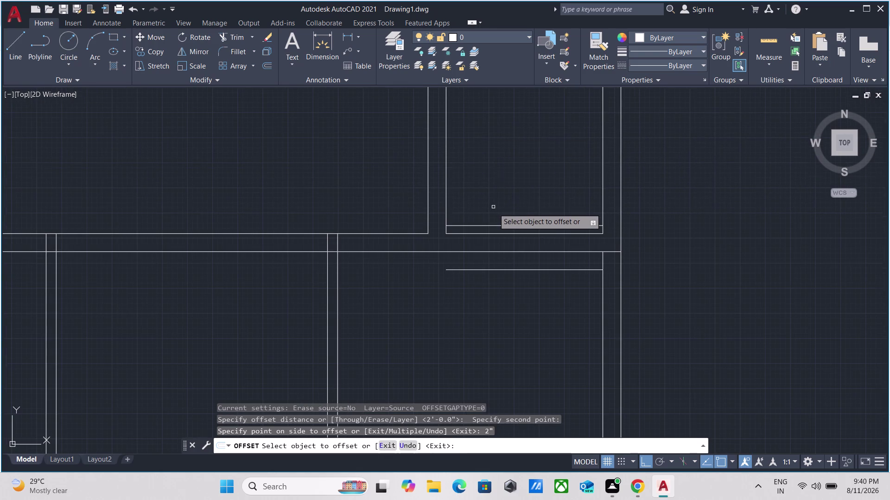
click(501, 236)
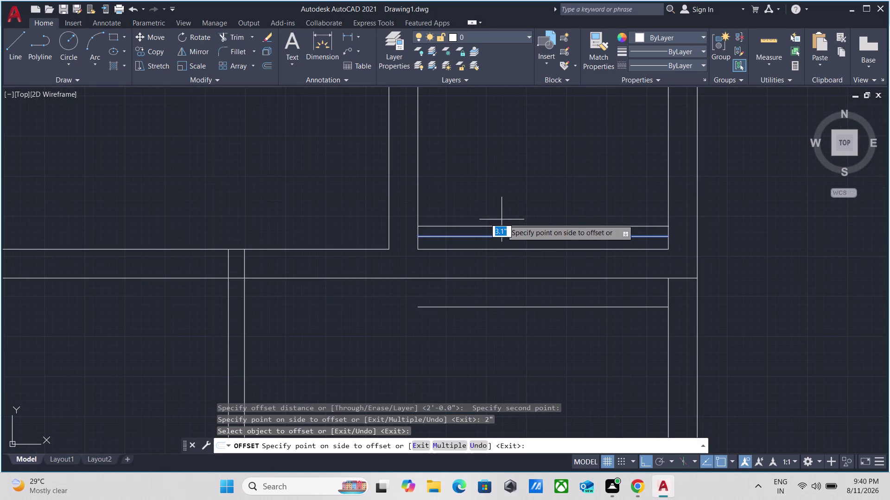
key(2)
key(shift+quotedbl)
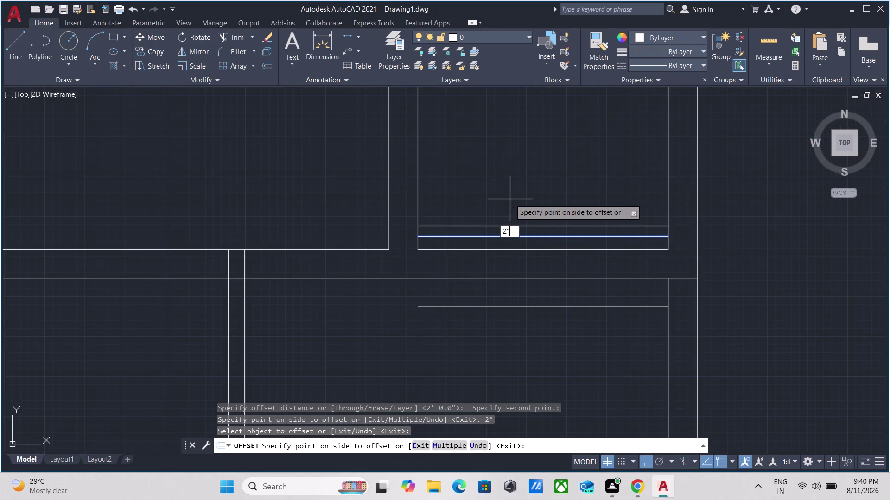
key(Return)
key(Escape)
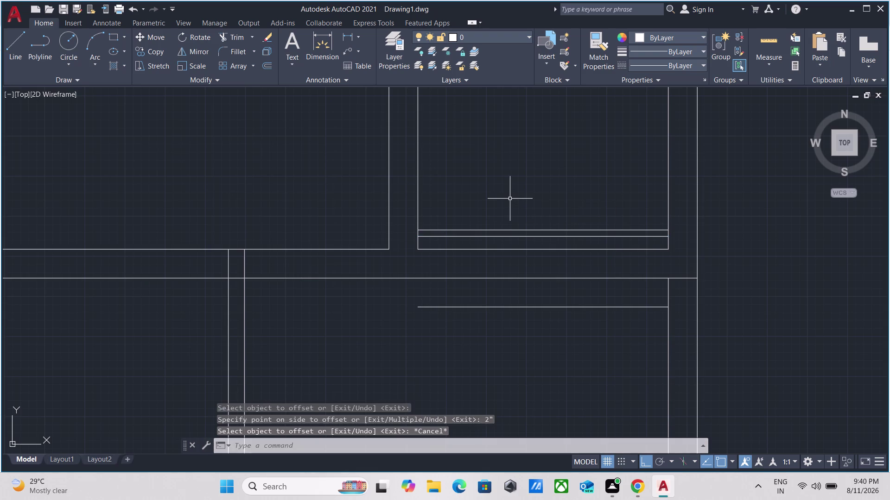
scroll(up, 3)
middle_drag(510, 199, 445, 292)
Start MEASUREGEOM to check the room's dimensions.
text(me)
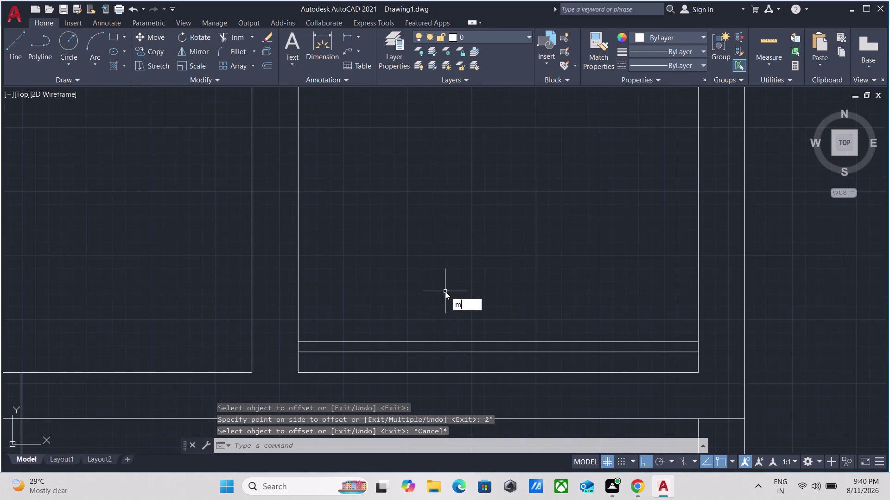
text(a)
key(Return)
scroll(down, 3)
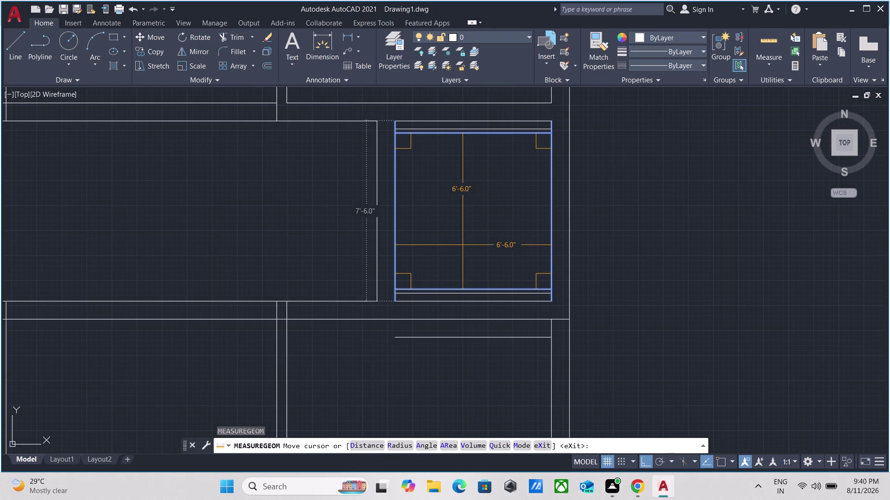
scroll(up, 3)
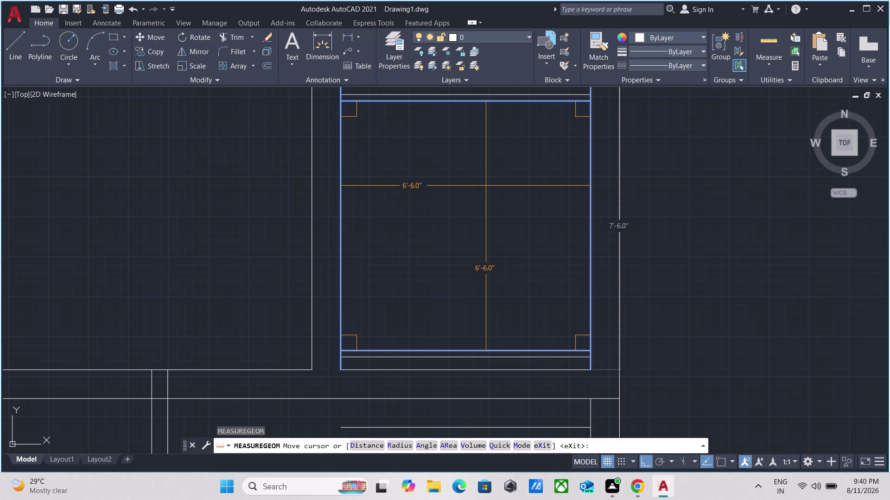
key(Escape)
scroll(down, 3)
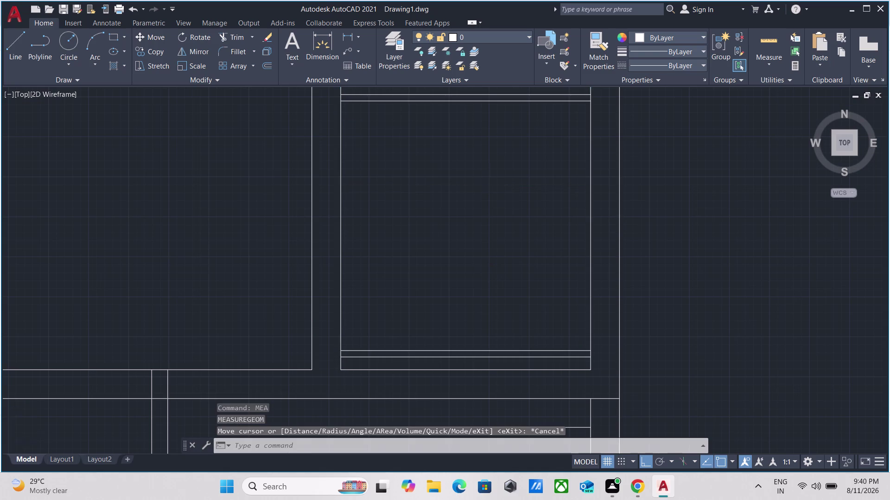
middle_drag(485, 186, 465, 255)
scroll(up, 3)
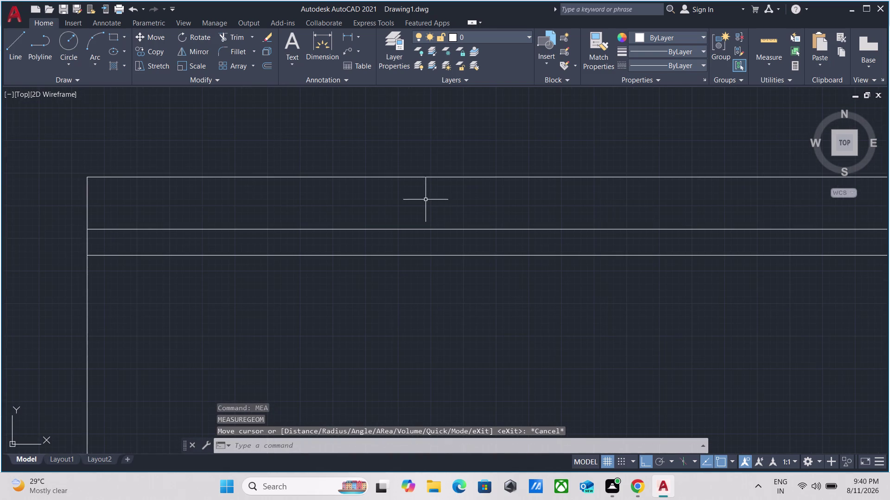
text(tr)
key(Return)
Fence-trim the crossed wall lines and clear the leftover segments at the junction.
click(433, 240)
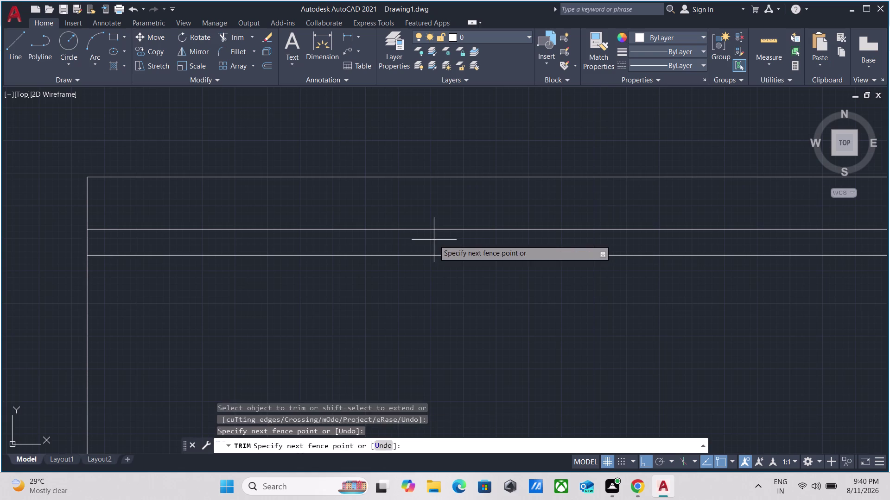
click(436, 147)
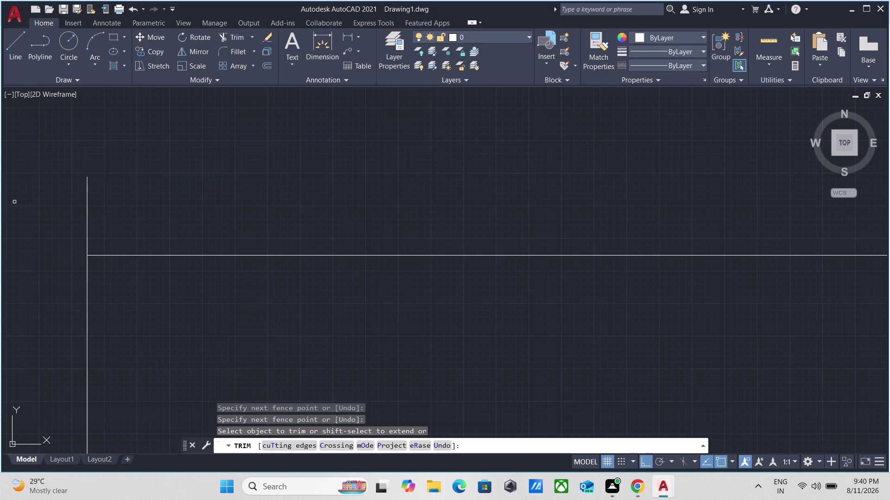
click(54, 209)
click(165, 196)
scroll(down, 3)
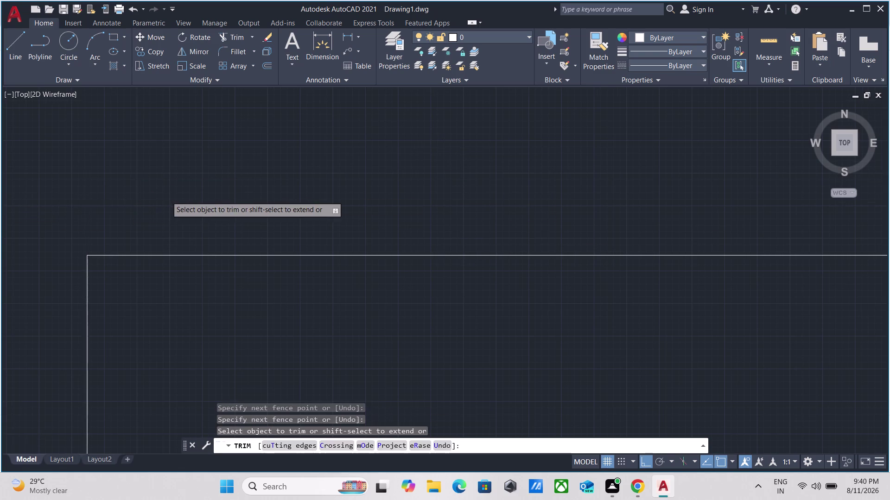
scroll(up, 3)
click(469, 206)
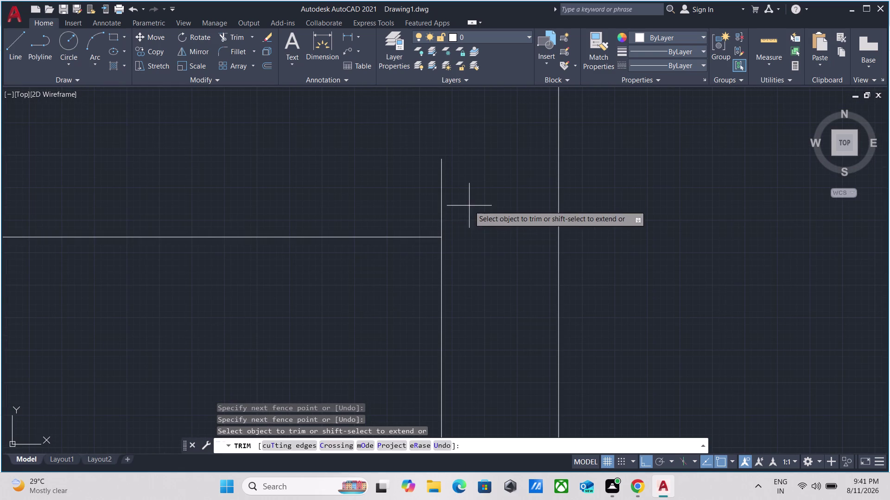
click(357, 198)
Trim away the room's doubled bottom line segments and the right wall's leftover piece.
scroll(down, 3)
middle_drag(256, 341, 257, 325)
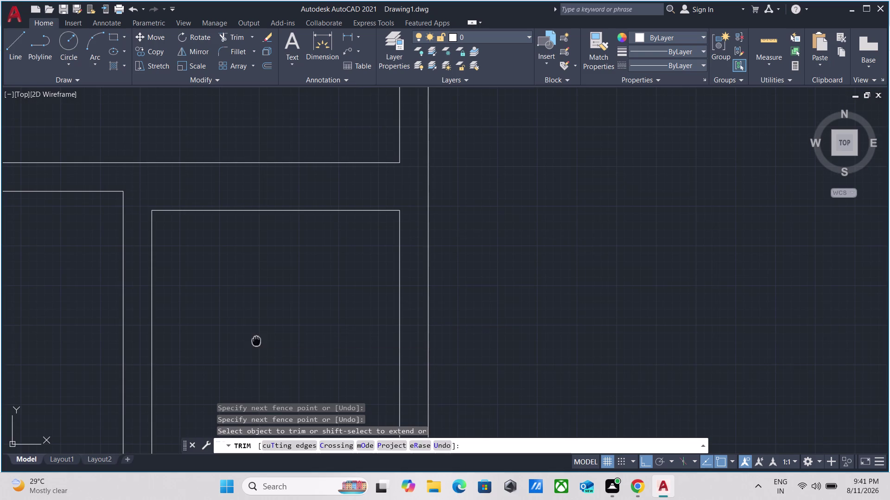
middle_drag(258, 325, 325, 0)
scroll(up, 3)
middle_drag(285, 157, 215, 498)
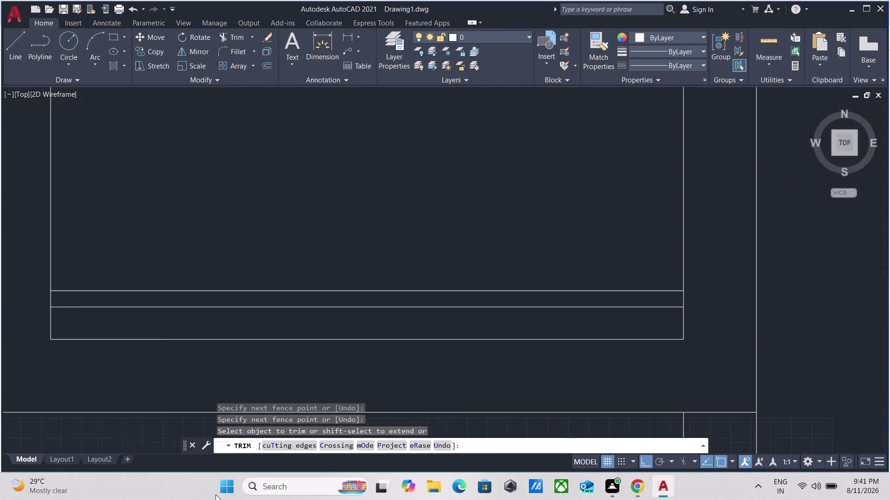
click(40, 301)
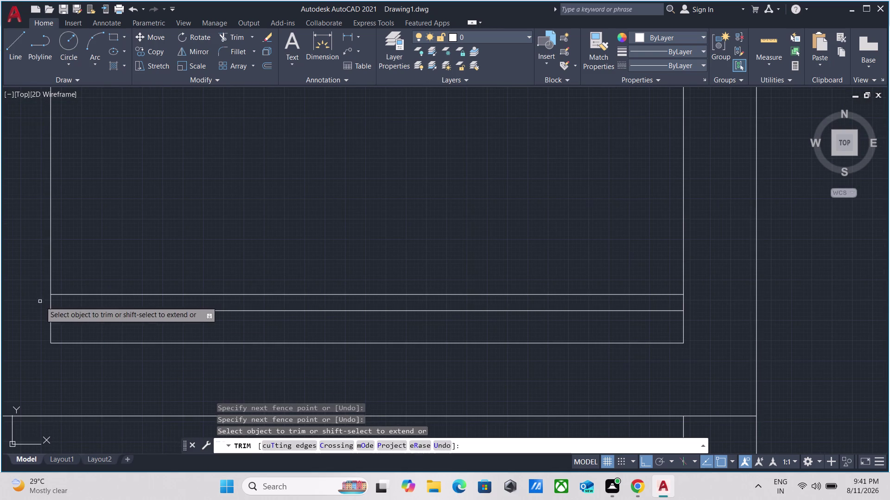
click(92, 303)
click(94, 307)
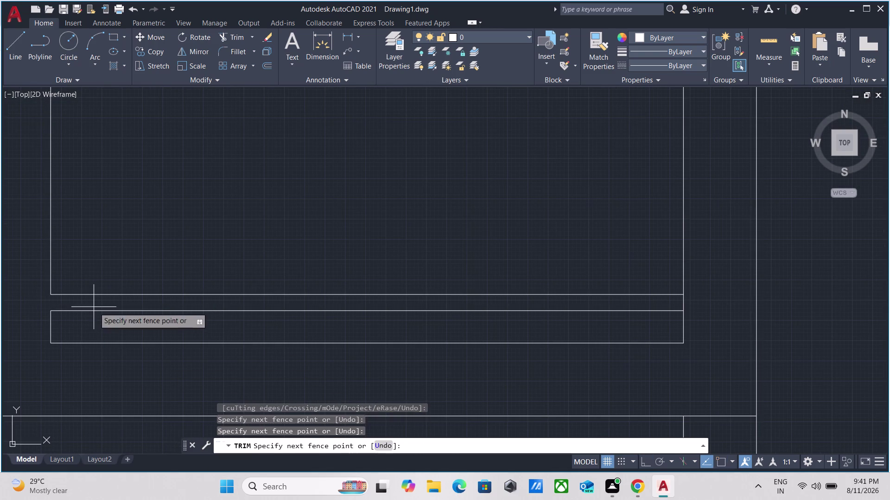
click(93, 366)
click(74, 338)
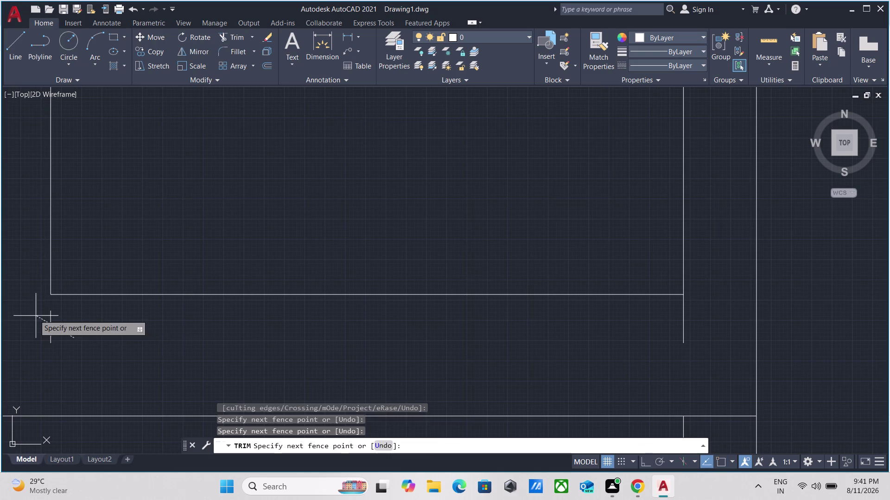
click(29, 312)
click(631, 324)
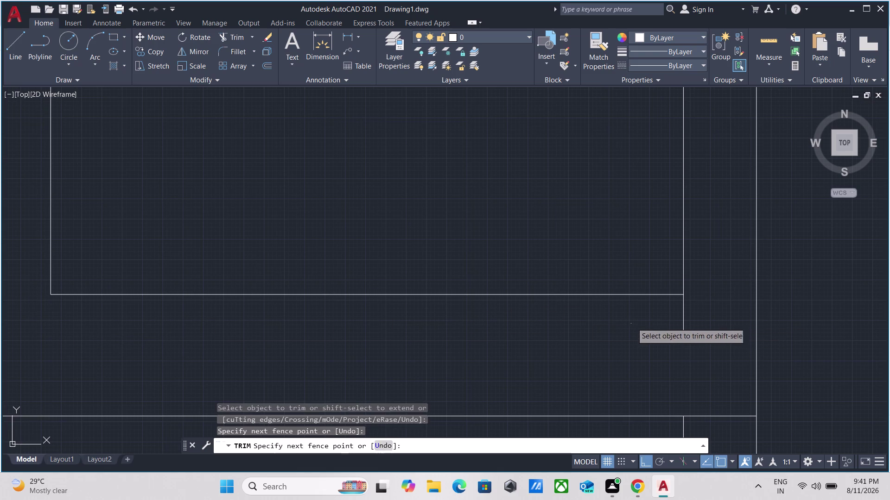
click(708, 312)
scroll(down, 3)
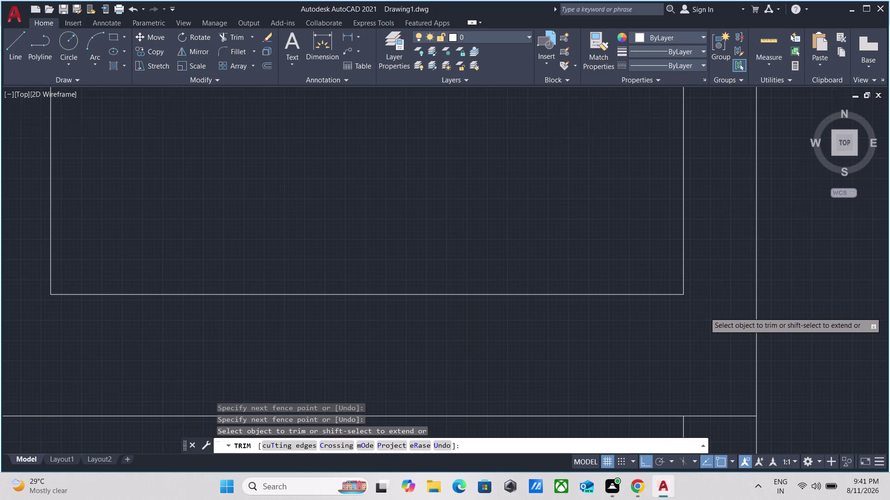
End the trim and pan across the floor plan.
key(Escape)
scroll(down, 3)
scroll(up, 3)
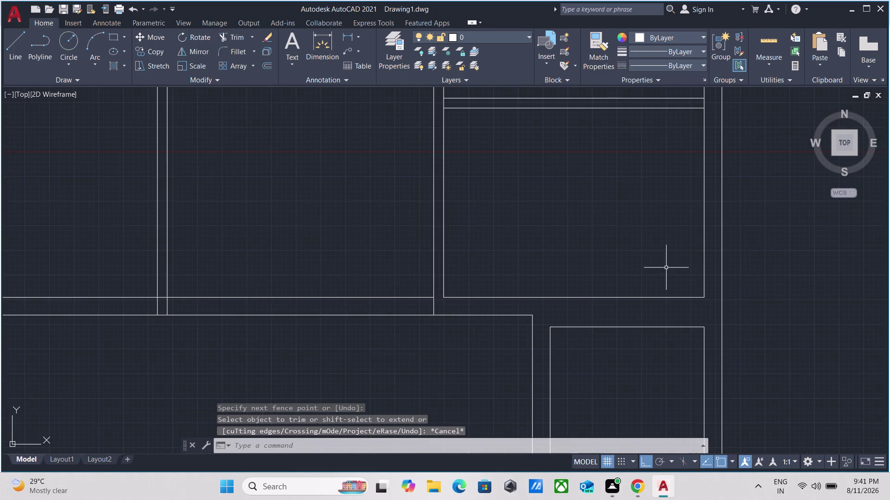
scroll(down, 3)
middle_drag(665, 268, 667, 252)
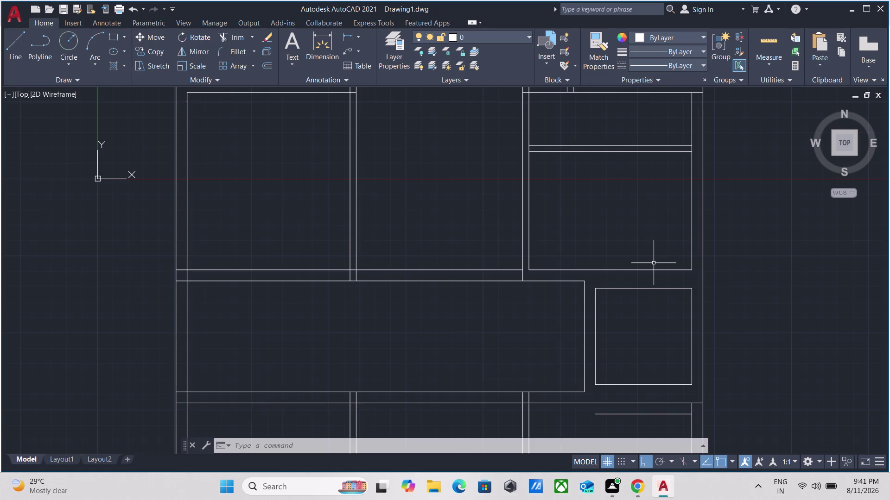
scroll(down, 3)
scroll(up, 3)
scroll(down, 3)
middle_click(529, 343)
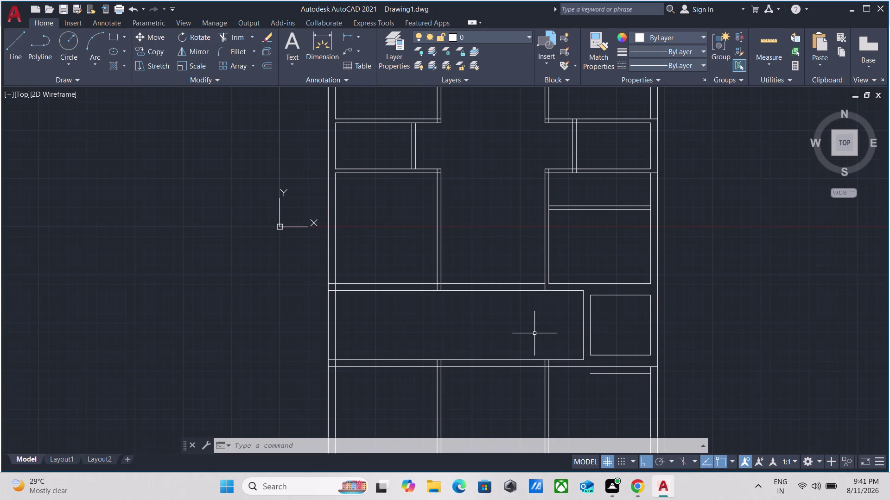
middle_drag(534, 333, 512, 350)
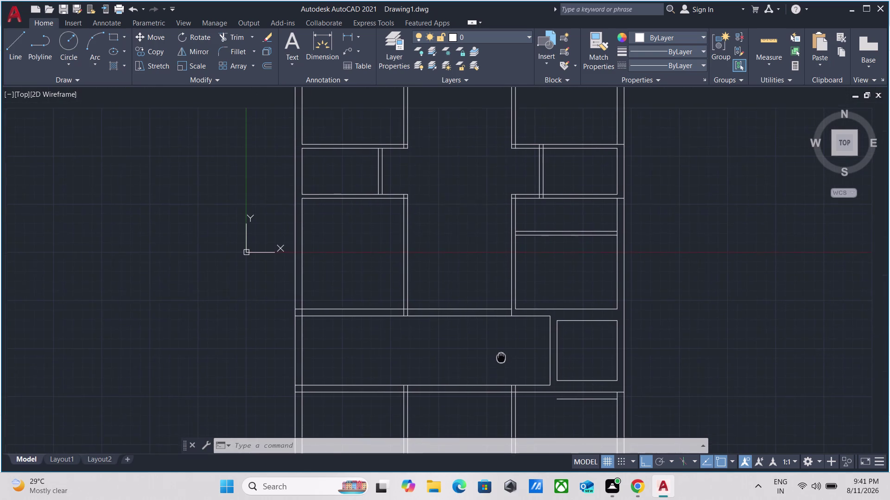
middle_drag(512, 349, 517, 345)
scroll(up, 3)
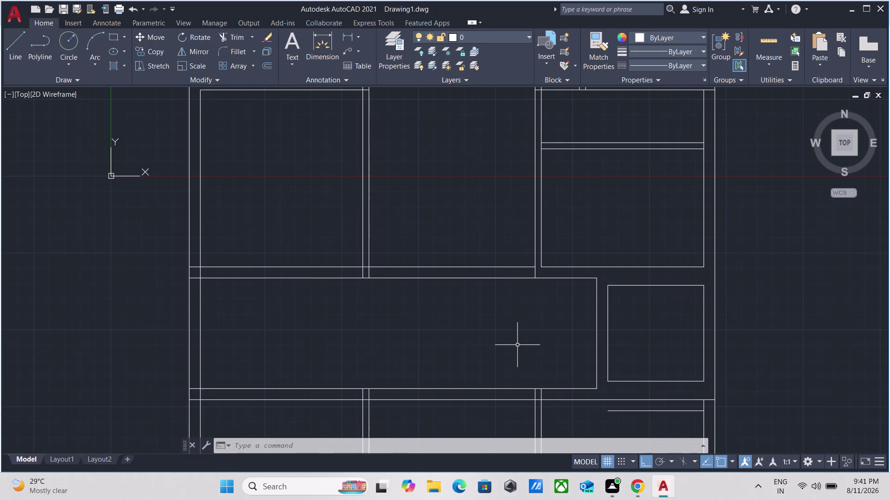
middle_drag(604, 162, 533, 304)
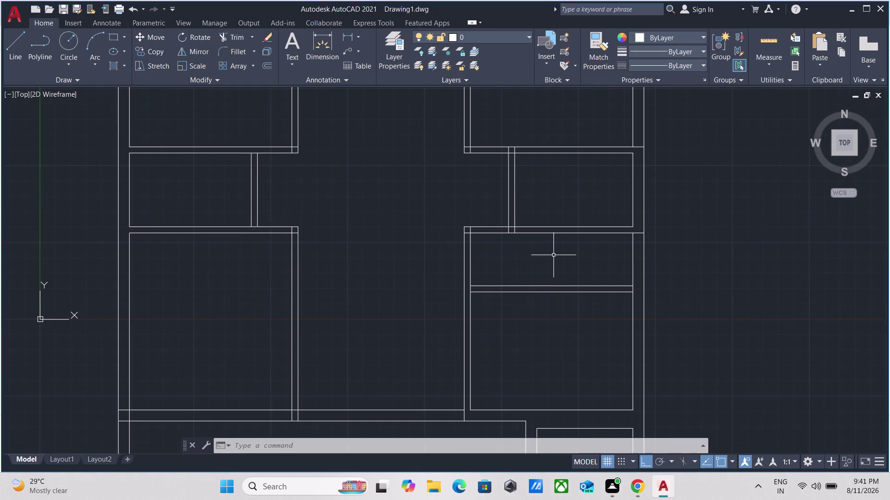
scroll(up, 3)
scroll(up, 3)
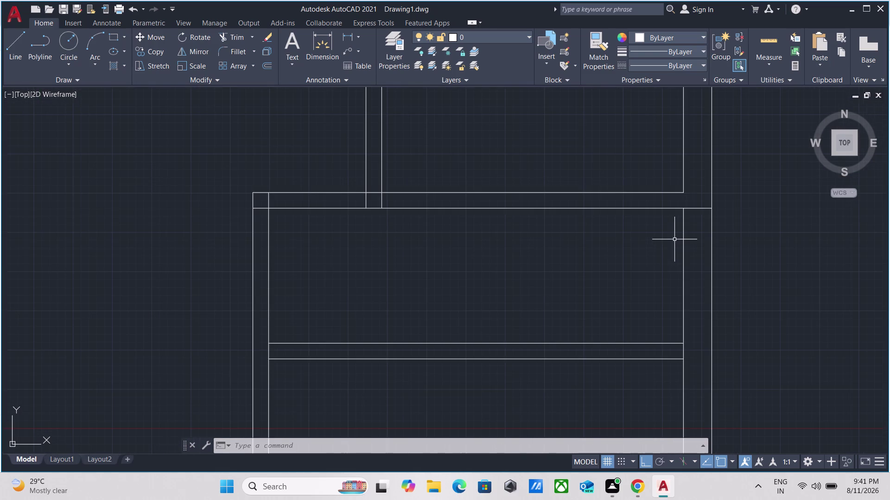
Fence-trim the wall lines at the upper right partition junction with TR, then exit.
text(tr)
key(Return)
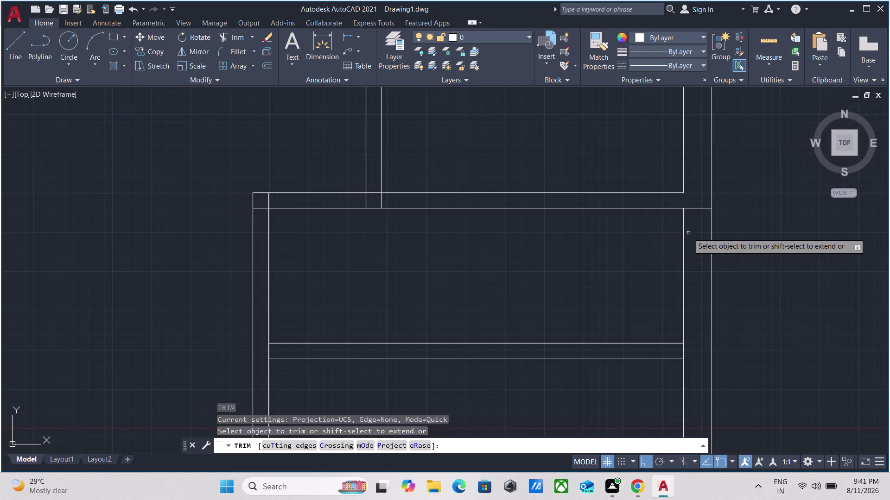
click(691, 227)
click(696, 180)
scroll(down, 3)
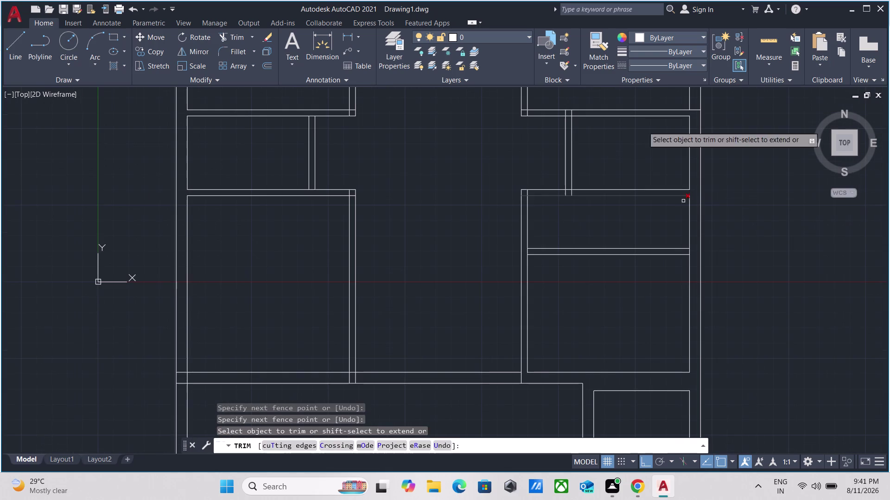
scroll(up, 3)
middle_drag(593, 128, 588, 236)
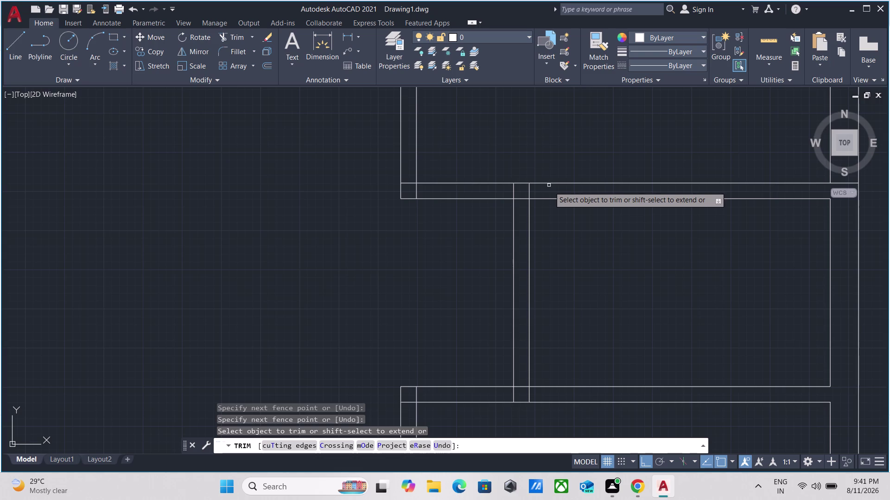
key(grave)
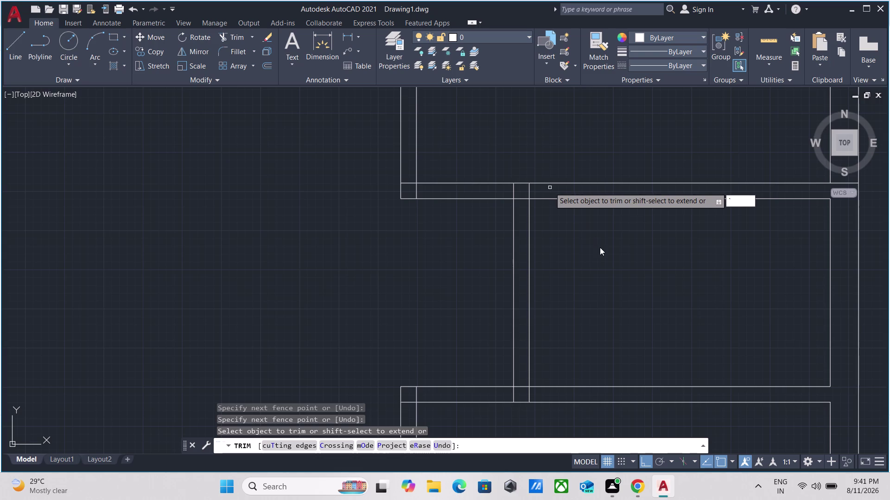
key(Escape)
Measure the room around the partition with MEASUREGEOM, then stop measuring.
key(m)
text(e)
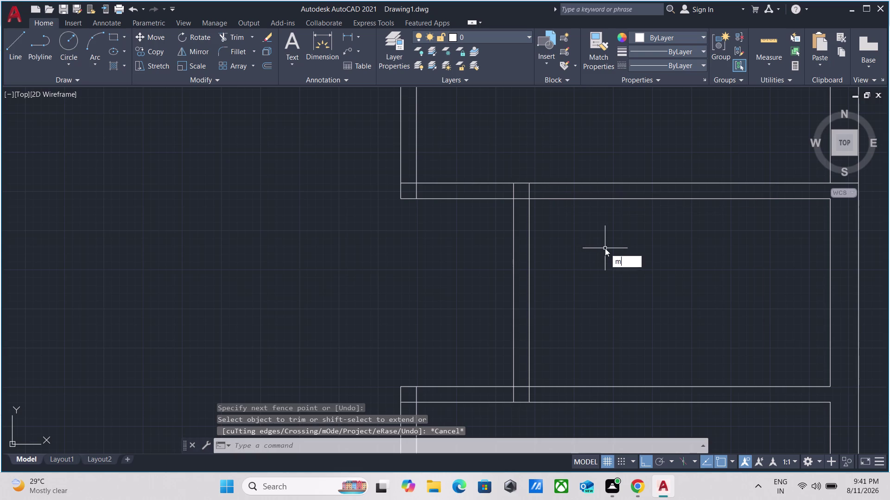
text(a)
key(Return)
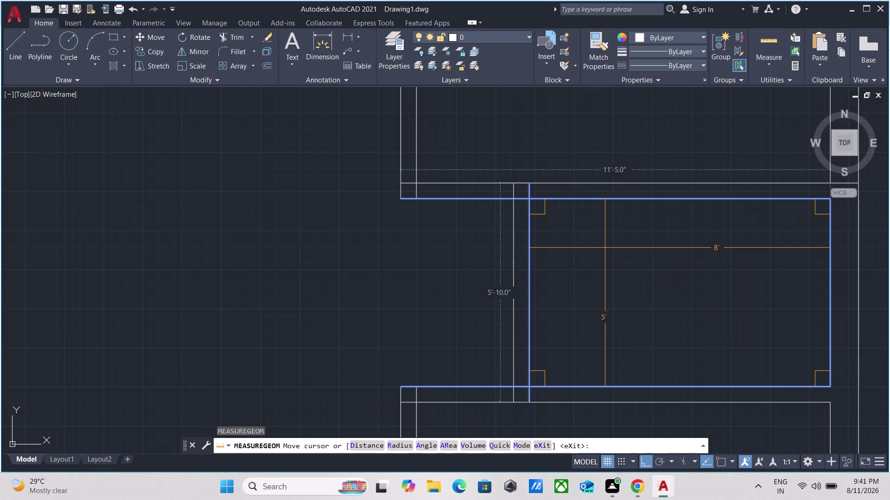
scroll(down, 3)
middle_drag(647, 264, 641, 213)
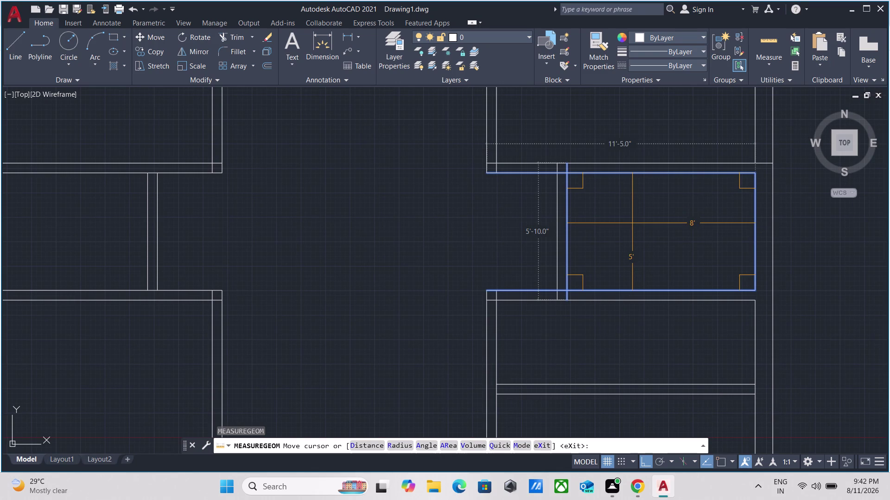
key(Escape)
Erase the two short vertical partition lines beside the small room.
drag(611, 236, 605, 235)
click(486, 226)
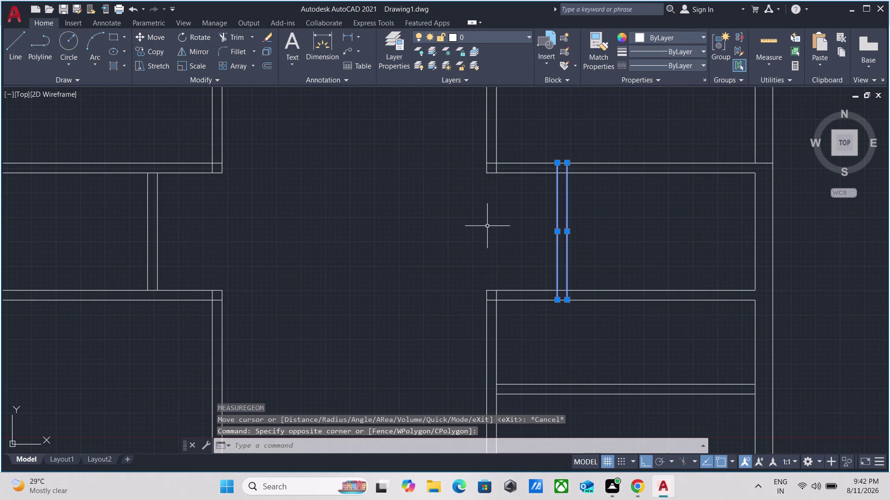
right_click(487, 227)
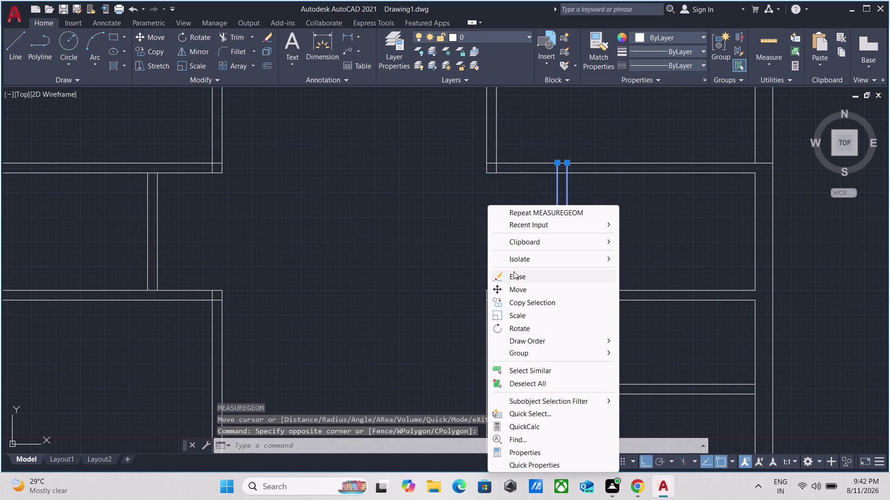
click(516, 273)
Begin an offset, defining its distance with two picked points.
key(o)
key(Return)
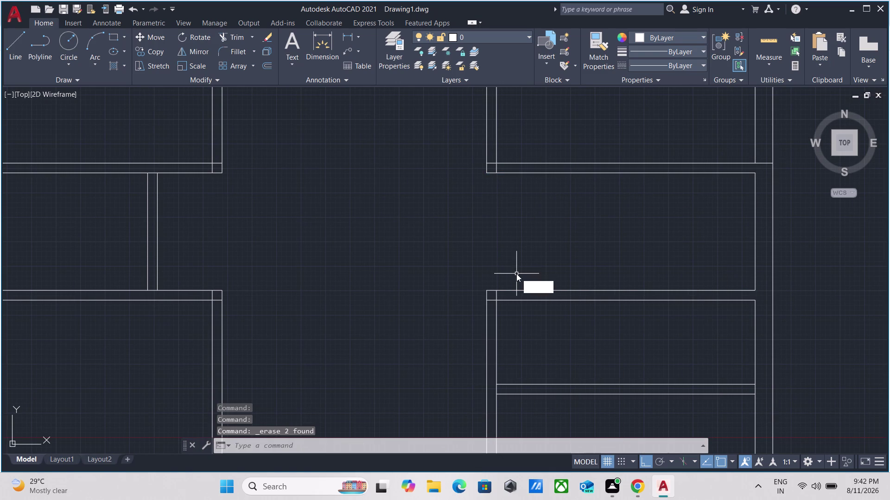
click(755, 224)
click(706, 229)
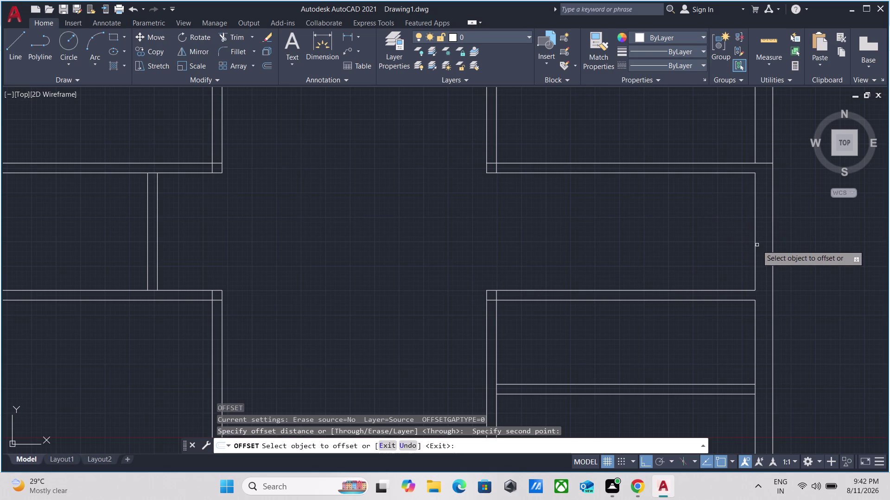
Offset the room's right wall line 8'3" to the left.
click(755, 246)
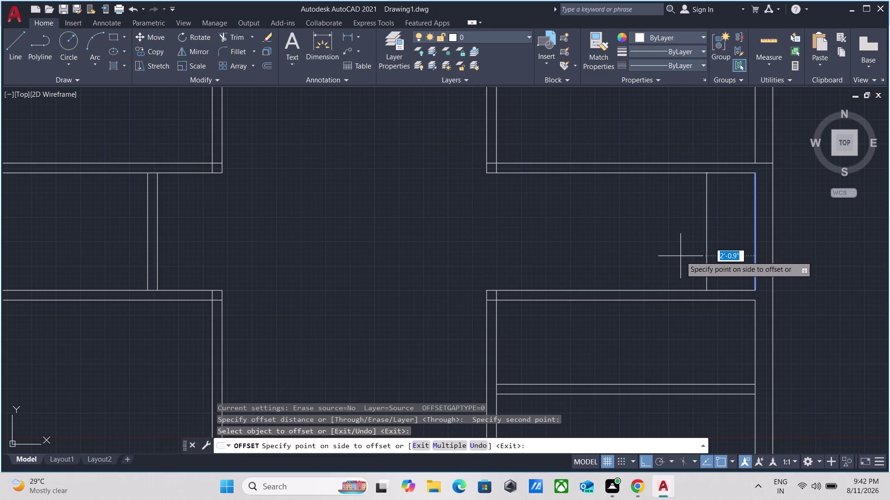
text(8')
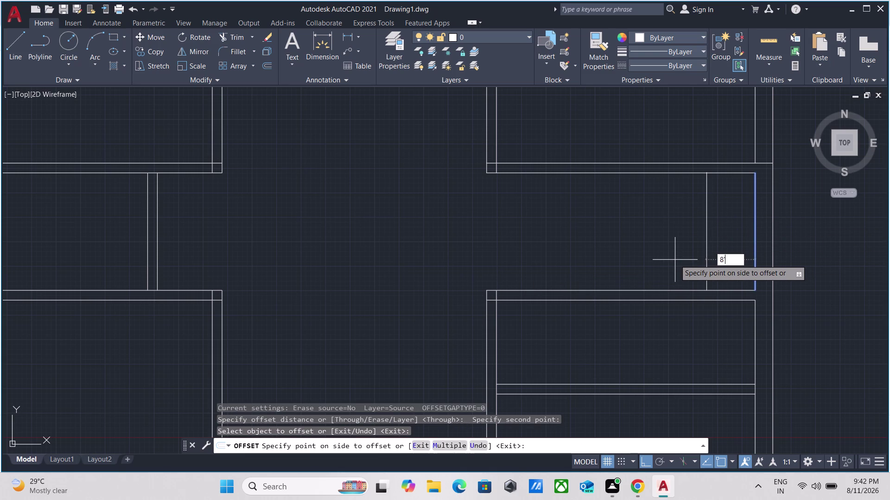
key(3)
key(shift+quotedbl)
key(Return)
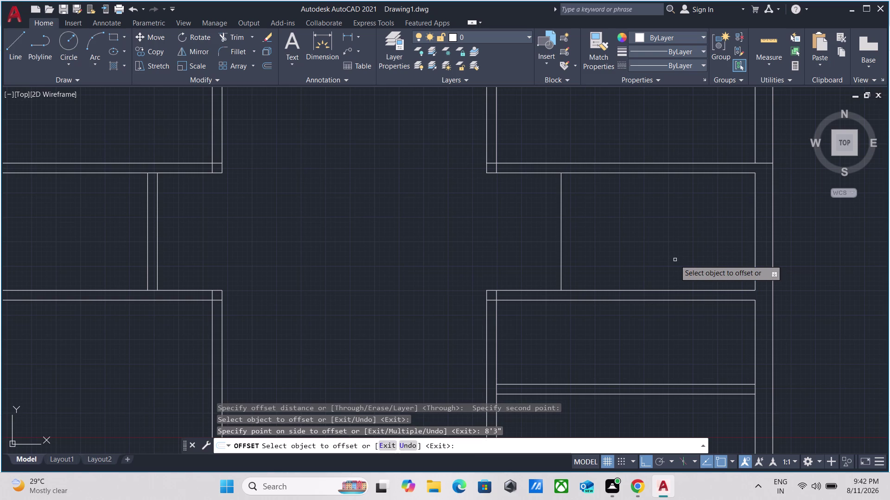
Offset that new line 5" to form the partition's second line.
click(559, 241)
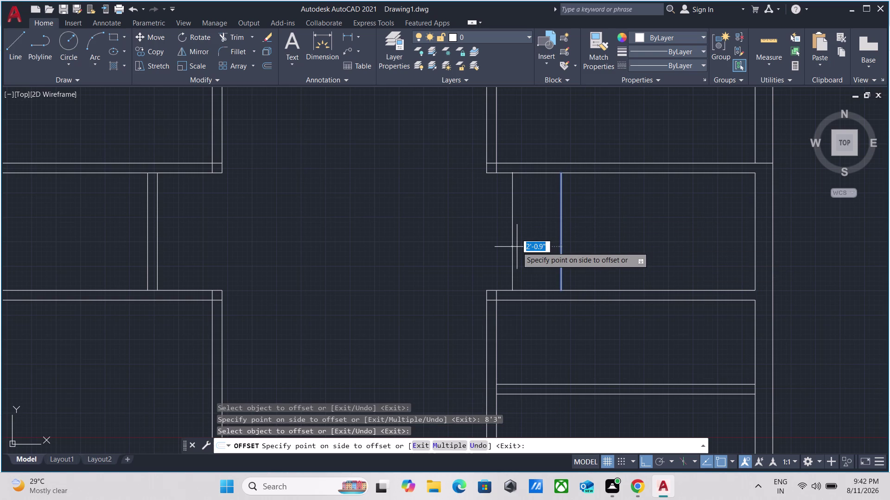
key(5)
key(shift+quotedbl)
key(Return)
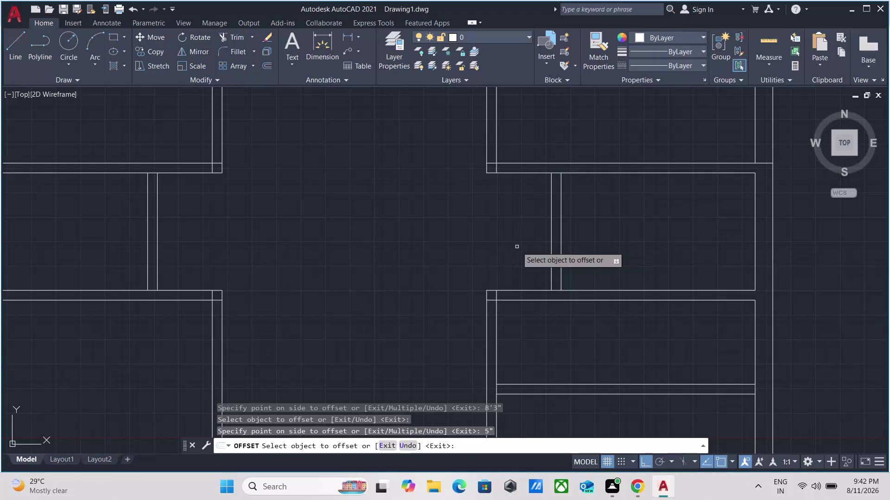
key(Escape)
Launch EXTEND to lengthen the new partition lines.
text(e)
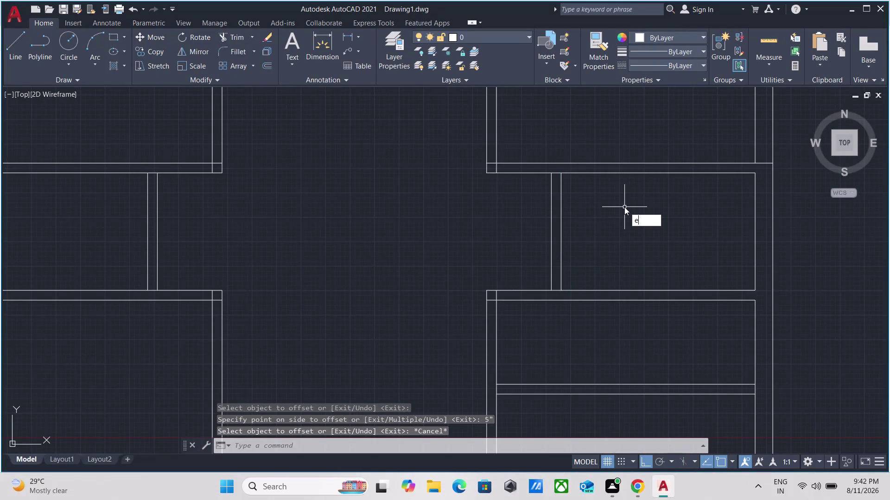
text(x)
key(Return)
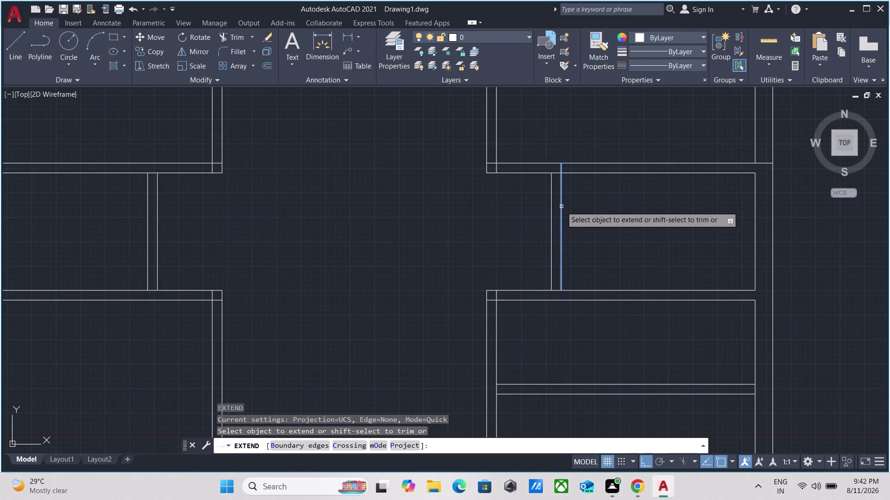
Extend the top and bottom ends of the right and left partition lines to the walls.
click(561, 206)
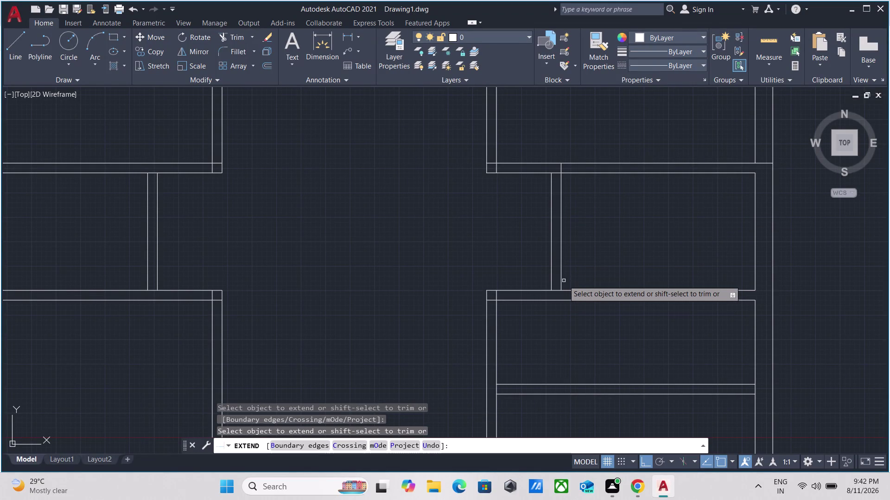
click(559, 283)
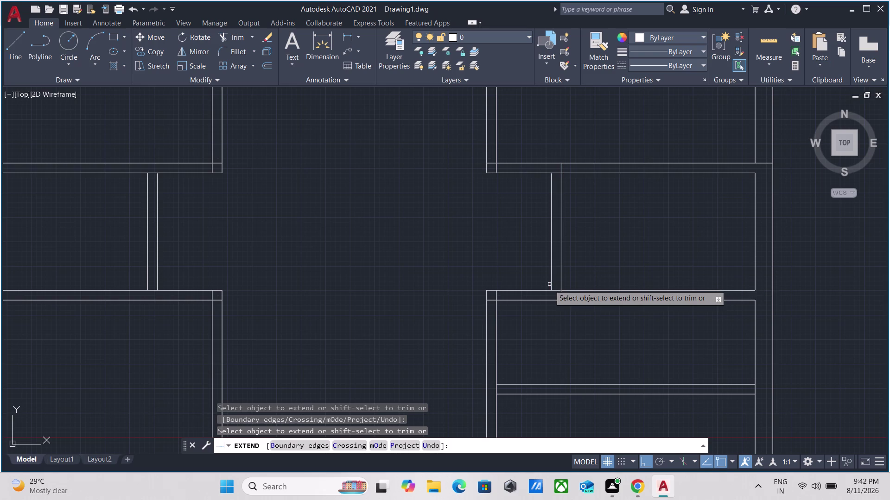
click(551, 286)
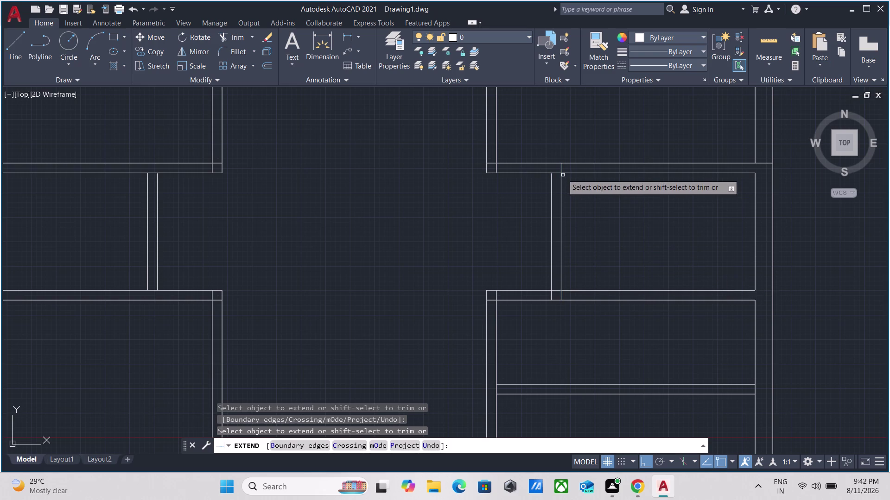
click(552, 179)
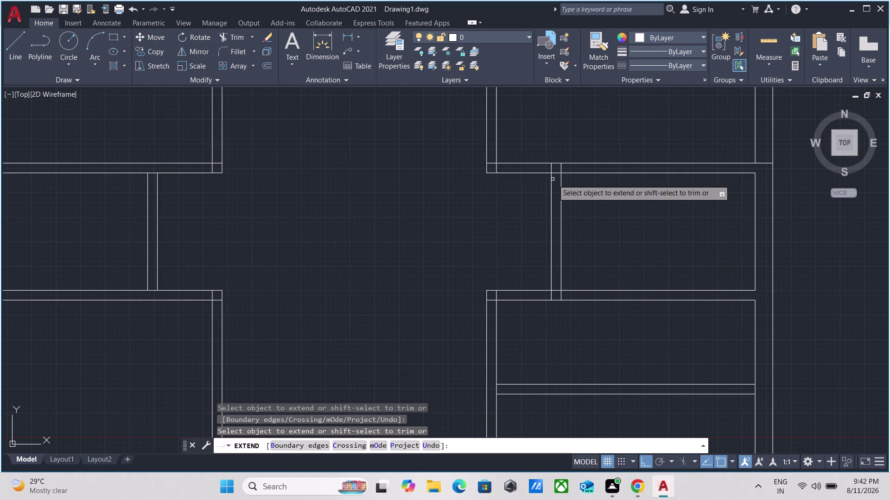
key(Escape)
scroll(down, 3)
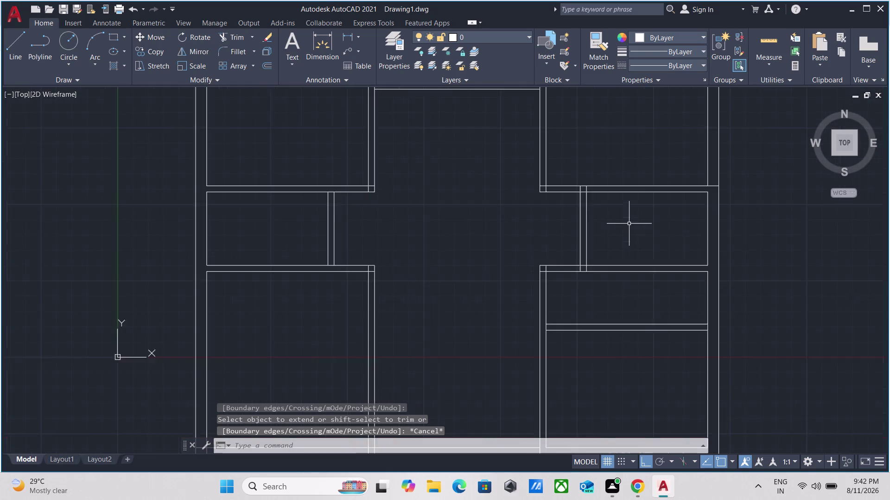
Bring the lower right partition junction into view.
scroll(down, 3)
middle_drag(629, 224, 643, 203)
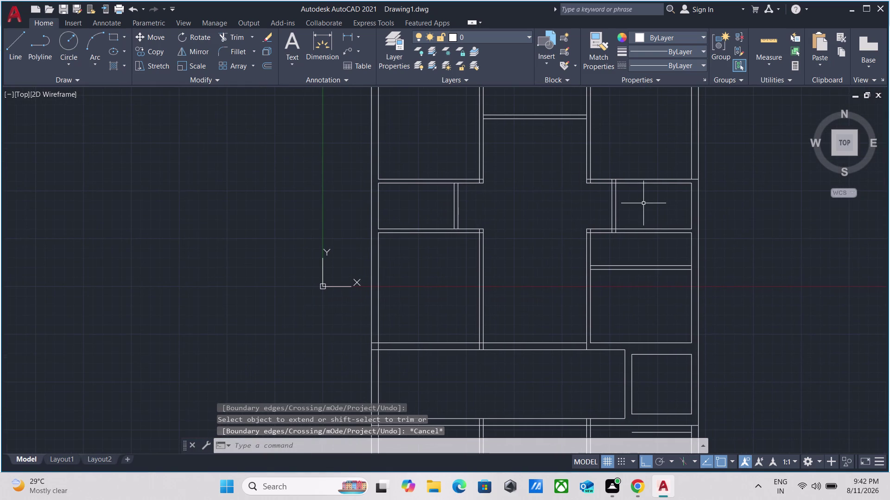
scroll(up, 3)
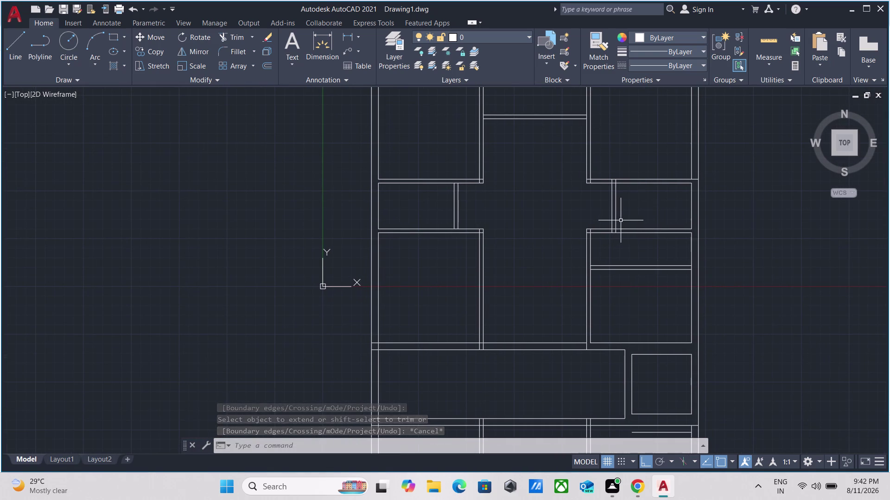
scroll(up, 3)
scroll(down, 3)
middle_drag(617, 295, 419, 227)
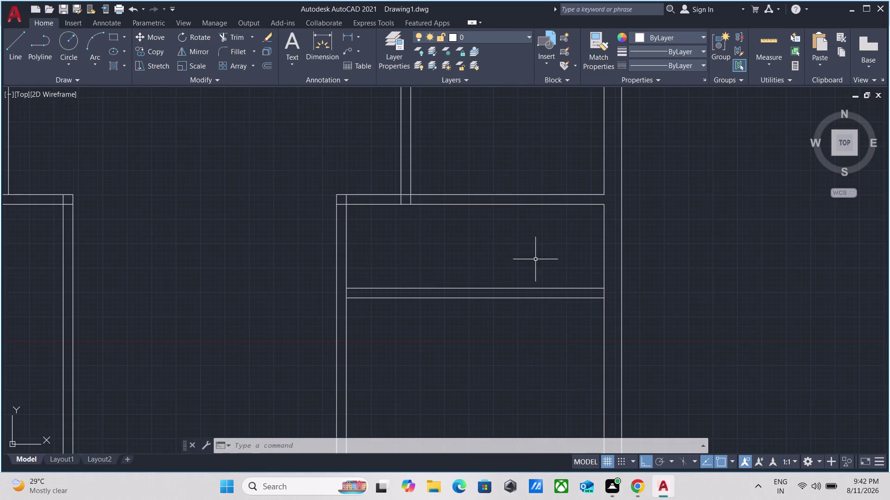
scroll(up, 3)
scroll(down, 3)
middle_drag(596, 242, 585, 212)
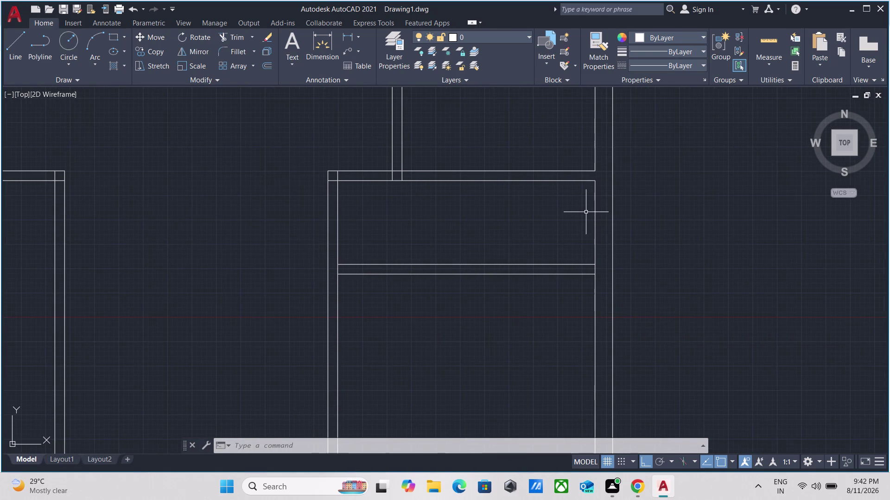
Fence-trim the wall line between the two new partition lines.
text(tr)
key(Return)
scroll(up, 3)
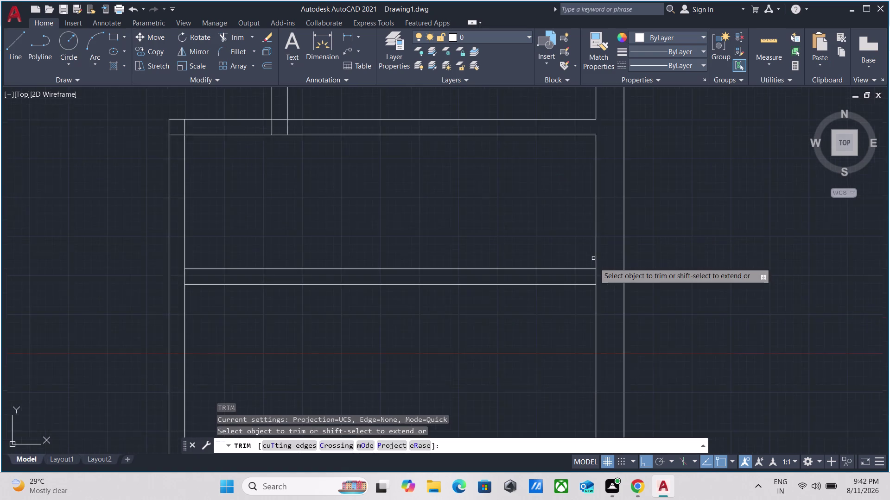
drag(608, 287, 594, 285)
scroll(up, 3)
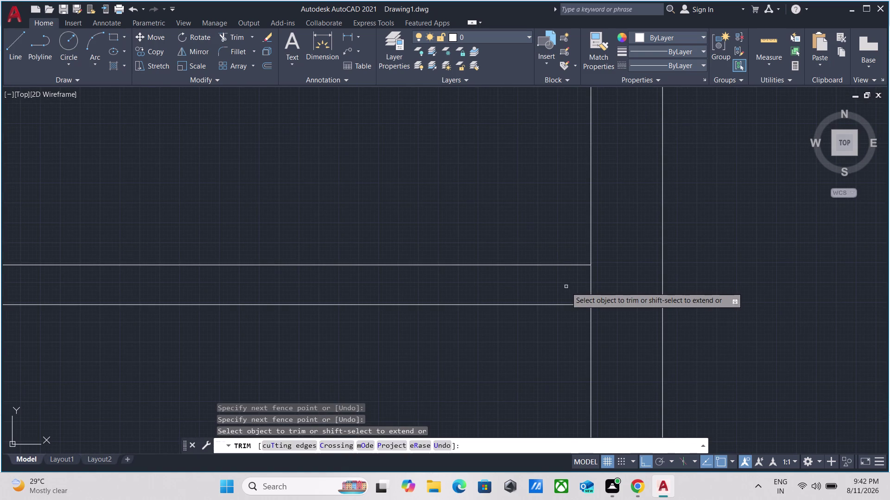
drag(563, 288, 616, 281)
key(Escape)
Select the vertical wall line beside the room and start OFFSET.
scroll(down, 3)
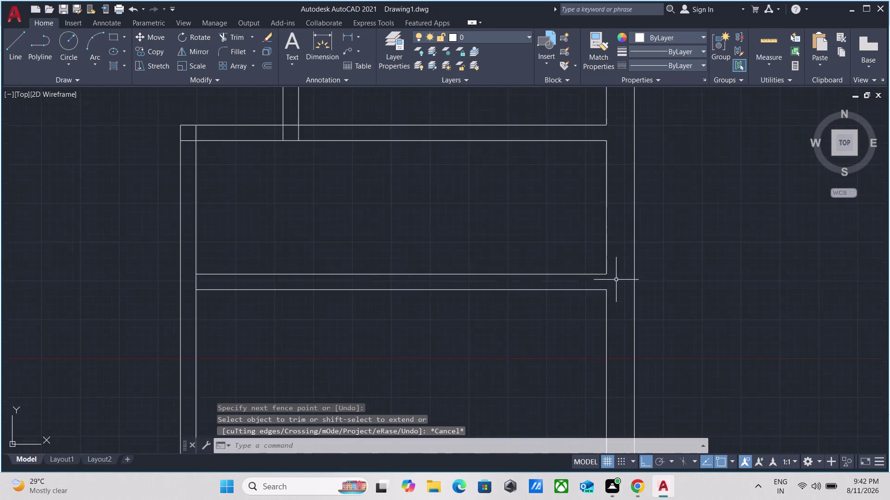
scroll(up, 3)
drag(615, 242, 598, 238)
click(563, 230)
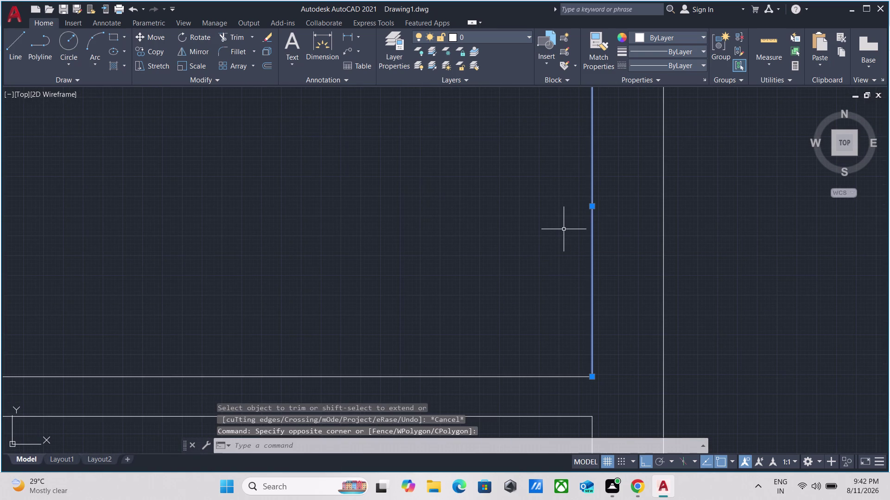
key(o)
key(Return)
Offset the small room's right wall line 5'4.5" inward.
scroll(down, 3)
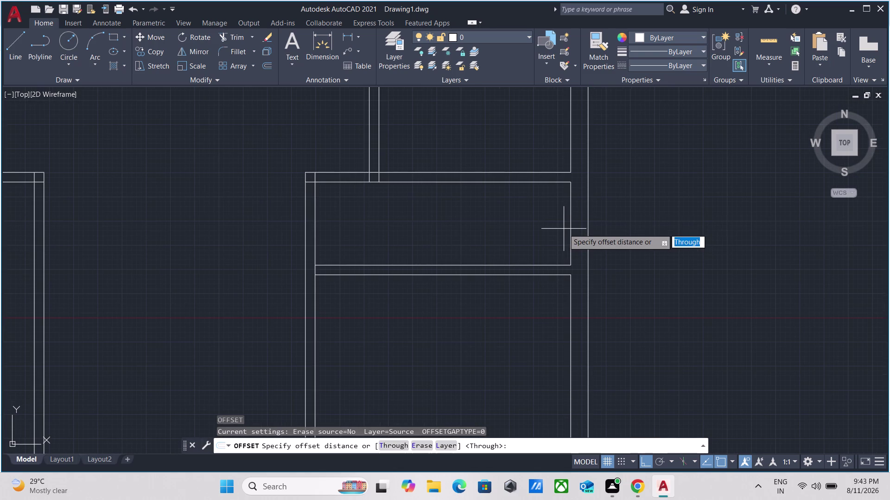
click(570, 222)
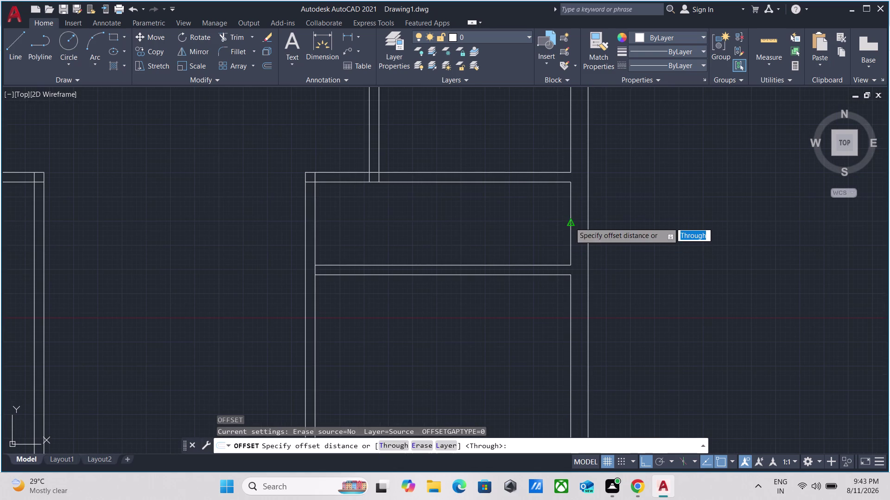
click(518, 228)
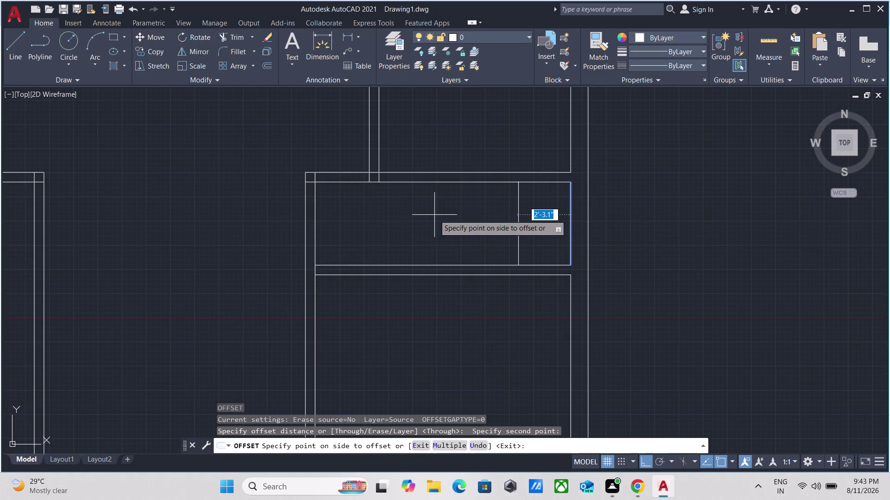
key(5)
key(apostrophe)
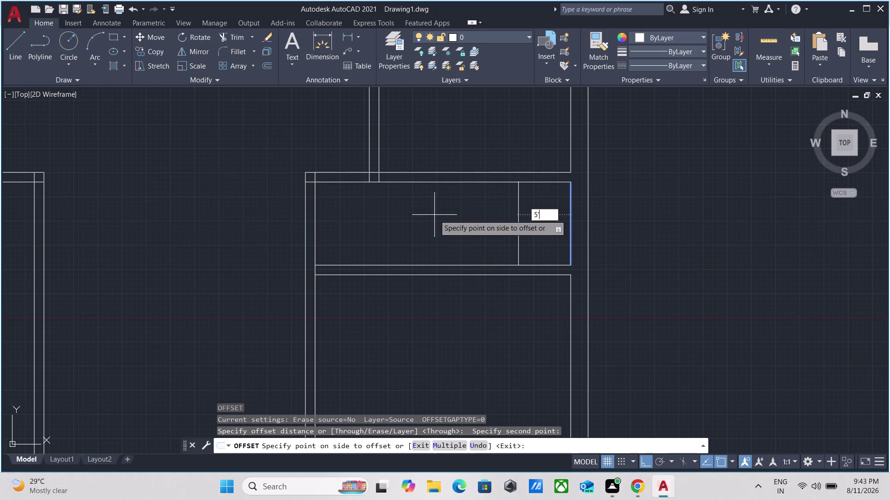
key(4)
text(.5)
key(Return)
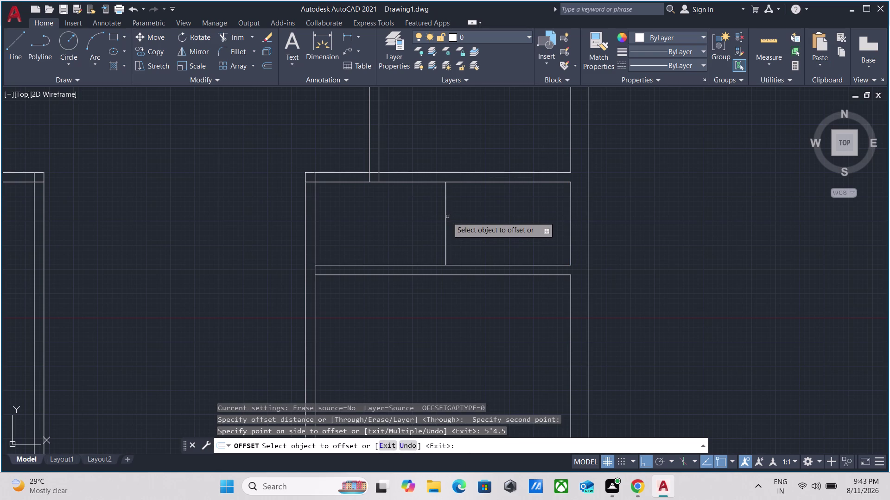
Offset that new line 5" to form the partition's second line.
click(444, 222)
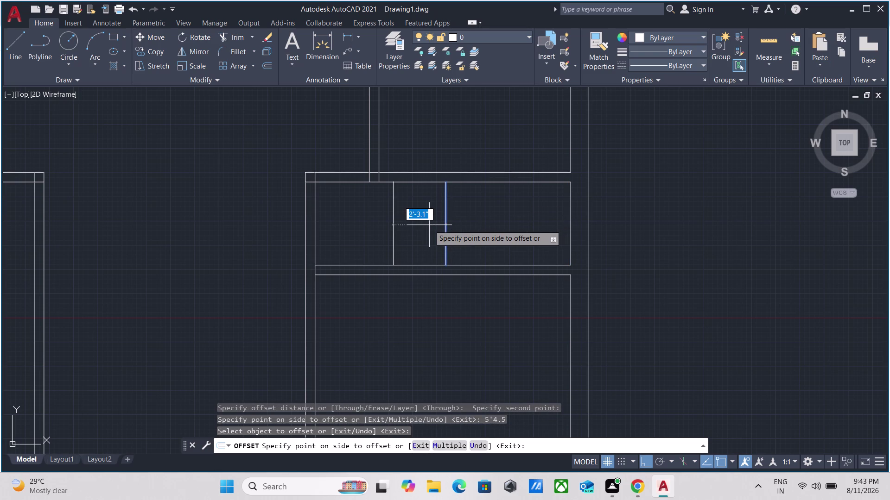
key(5)
key(Return)
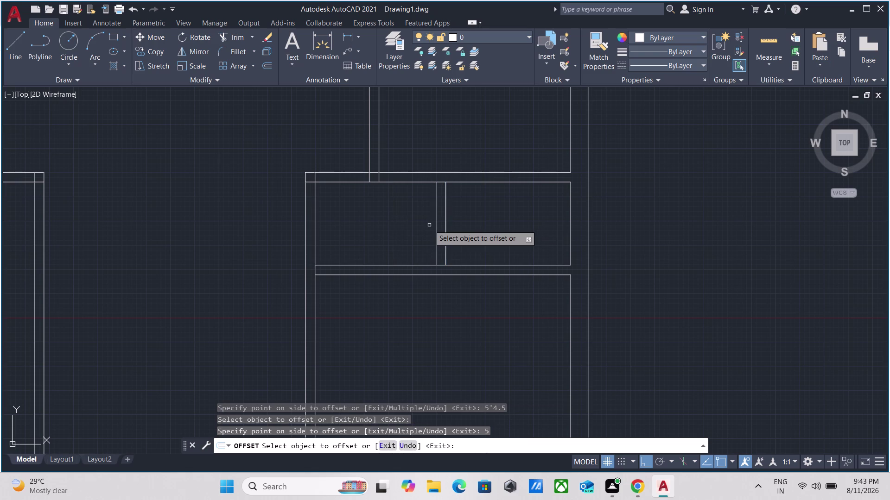
scroll(down, 3)
scroll(up, 3)
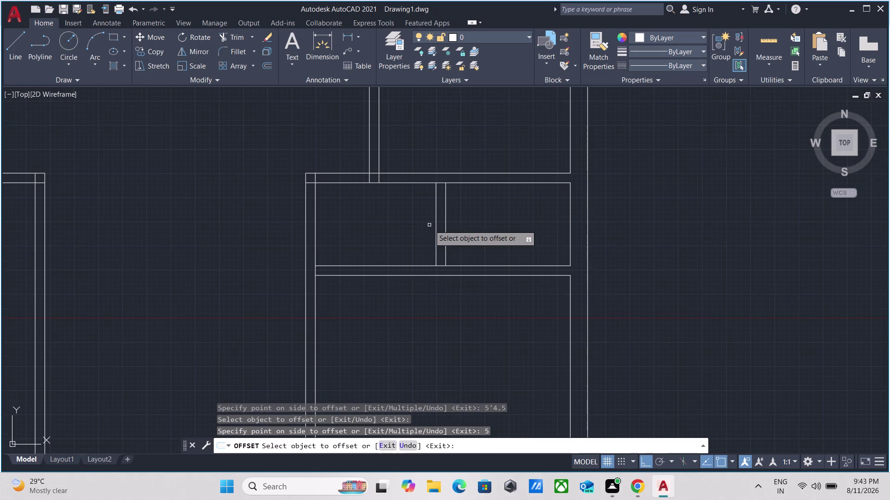
key(Escape)
Extend the top and bottom ends of both partition lines to the room's wall lines.
text(ex)
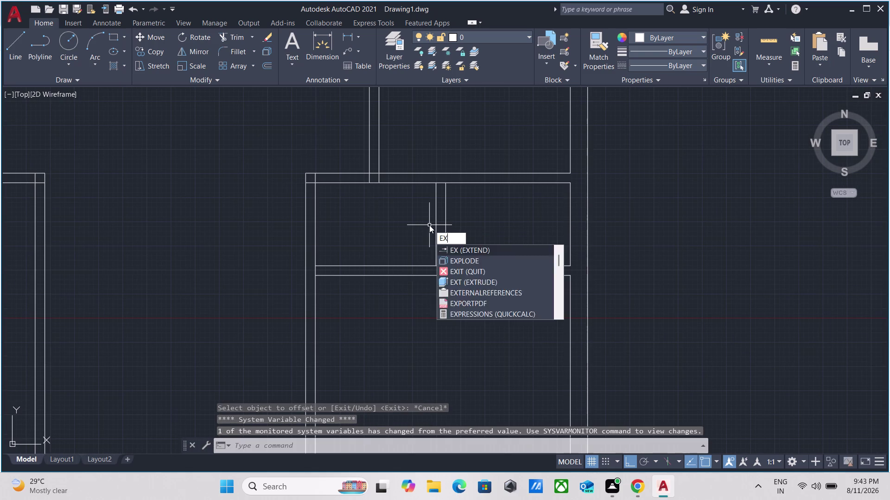
key(Return)
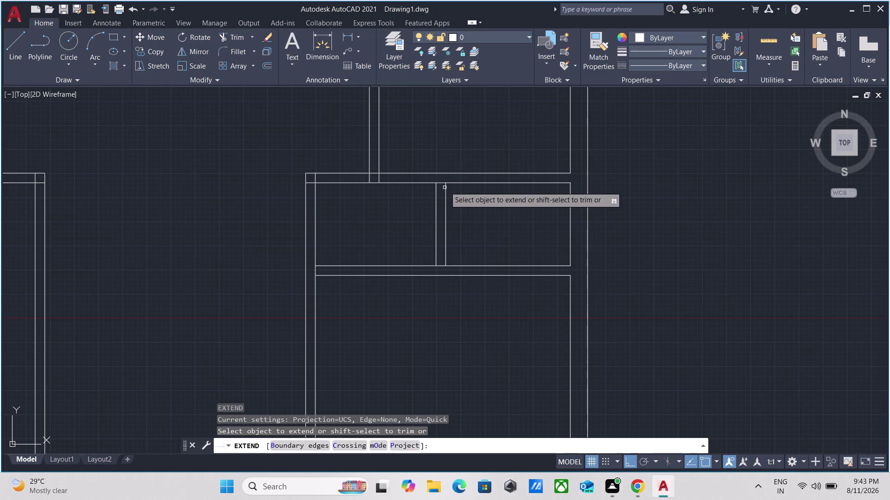
click(446, 187)
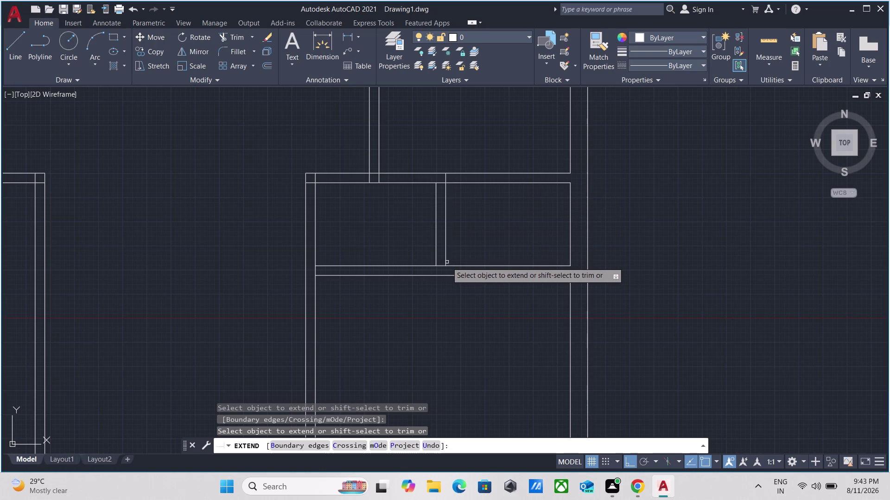
click(445, 262)
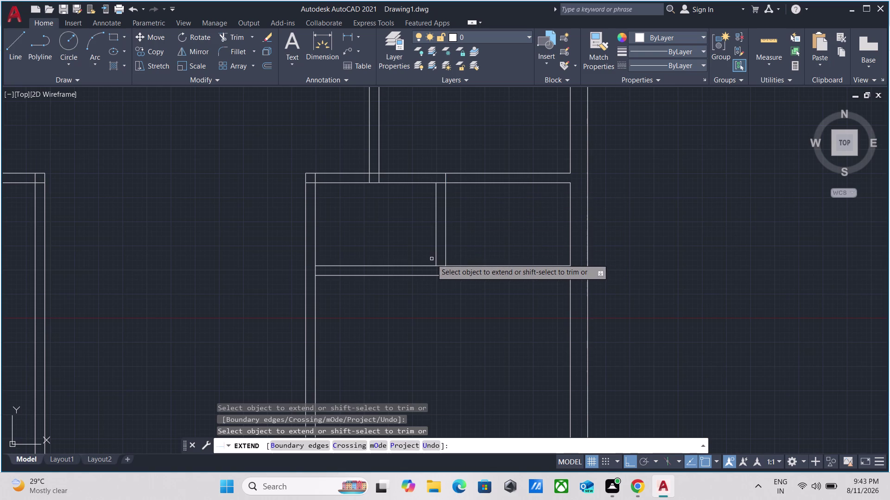
click(435, 253)
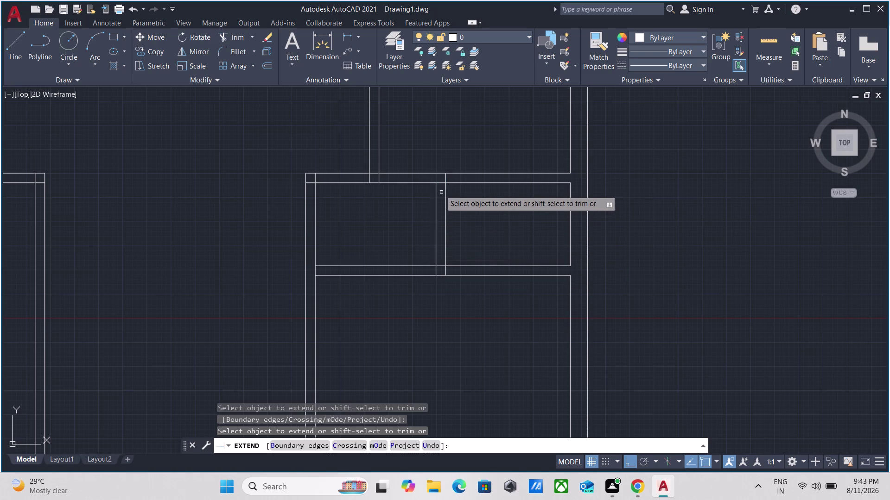
click(436, 190)
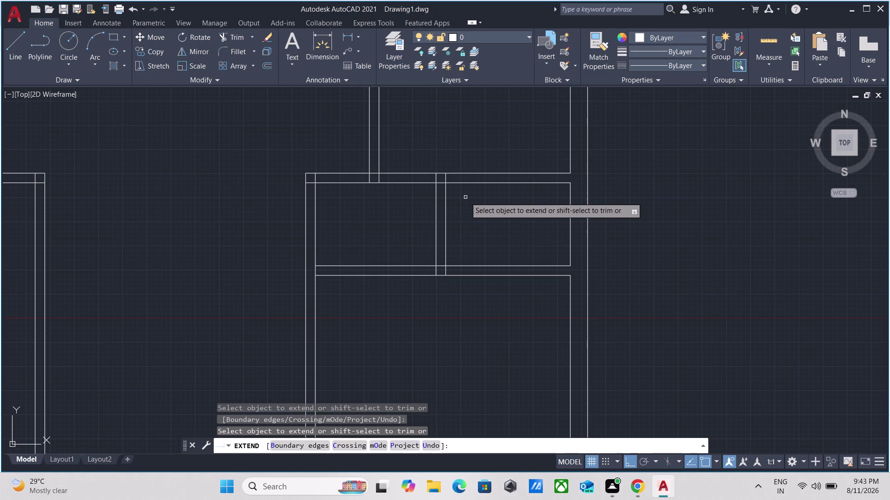
key(Escape)
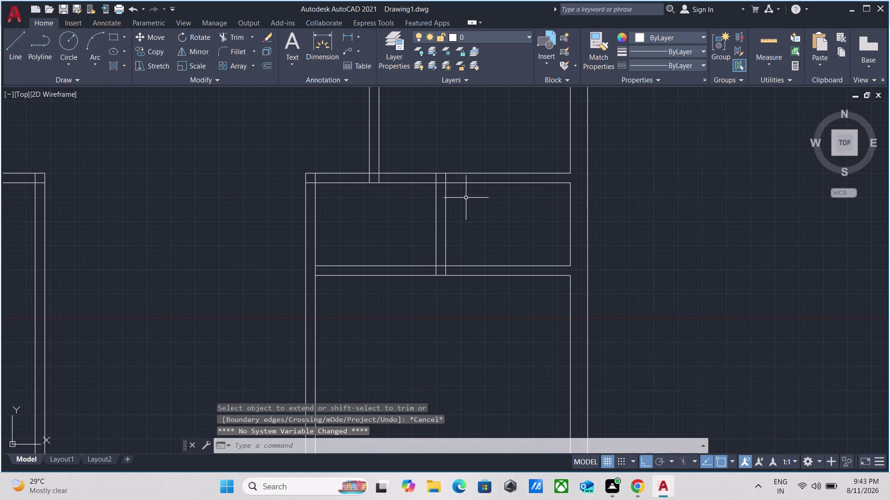
scroll(down, 3)
middle_drag(472, 200, 483, 204)
scroll(up, 3)
scroll(up, 3)
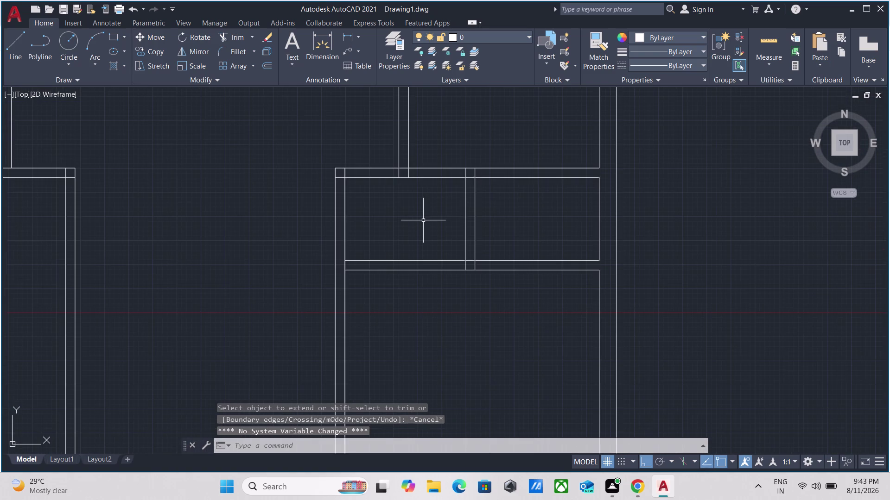
scroll(down, 3)
middle_drag(489, 226, 490, 266)
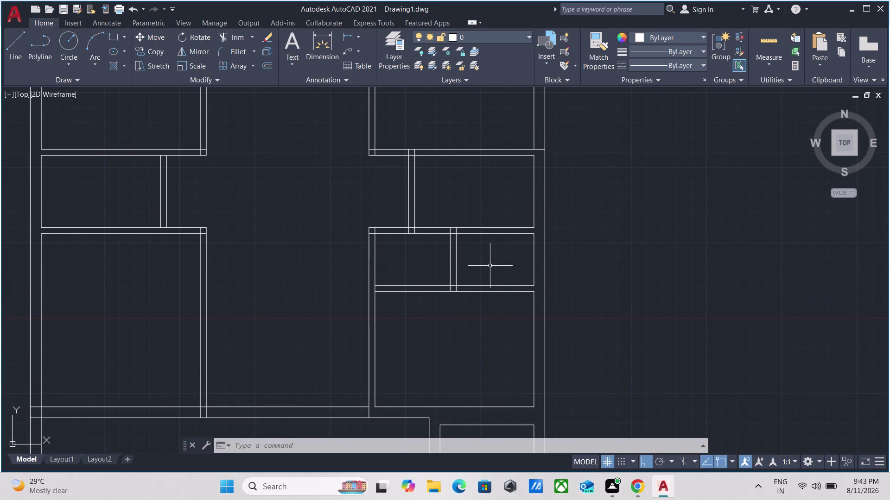
scroll(up, 3)
scroll(down, 3)
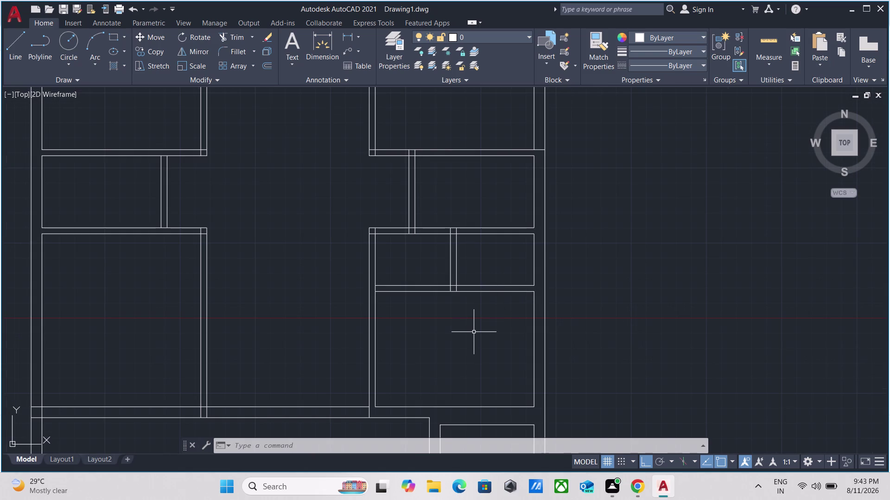
key(m)
key(e)
key(a)
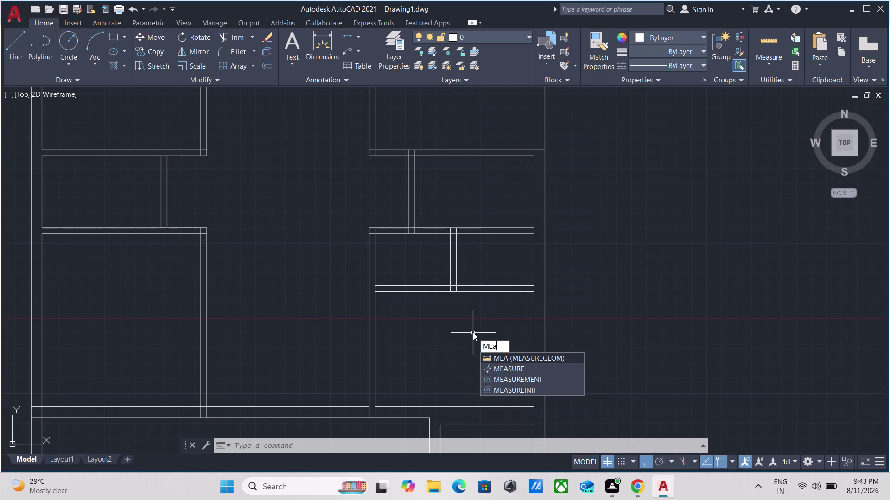
key(Return)
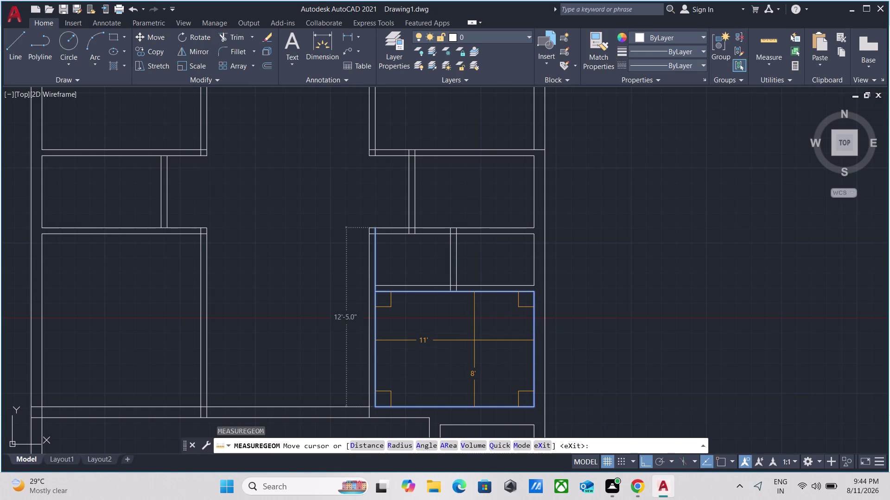
middle_drag(494, 204, 493, 251)
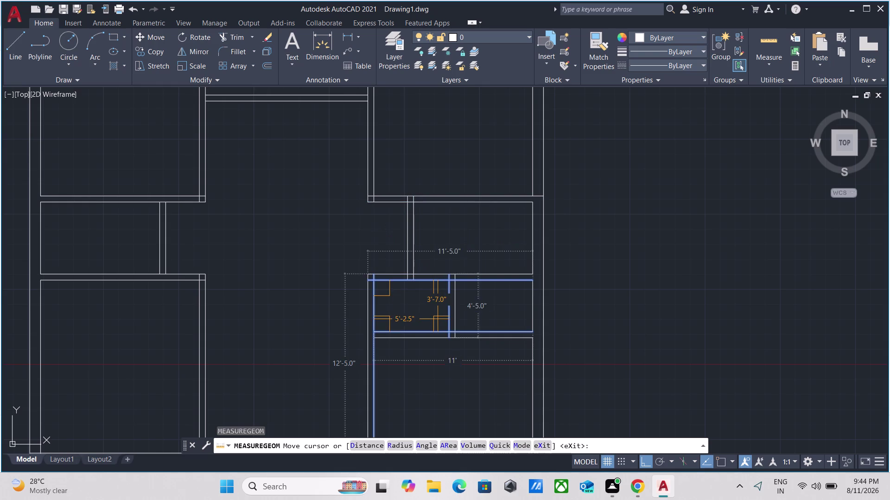
middle_drag(446, 361, 507, 240)
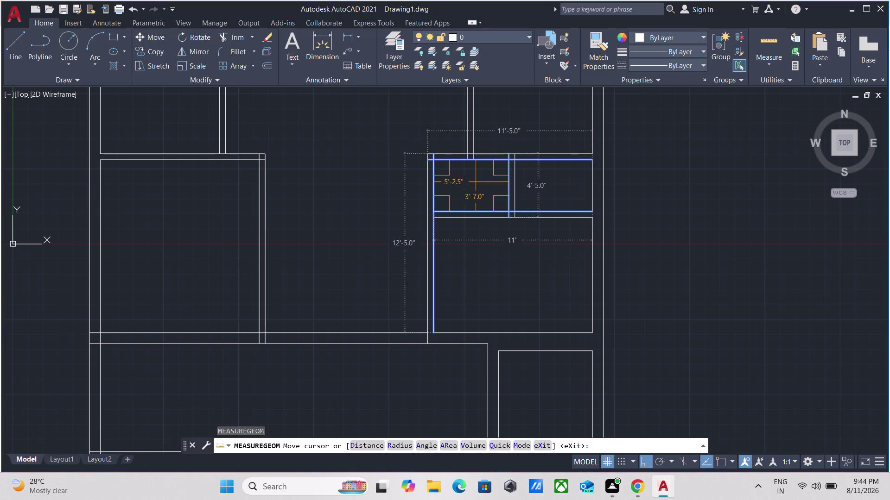
middle_drag(475, 182, 457, 309)
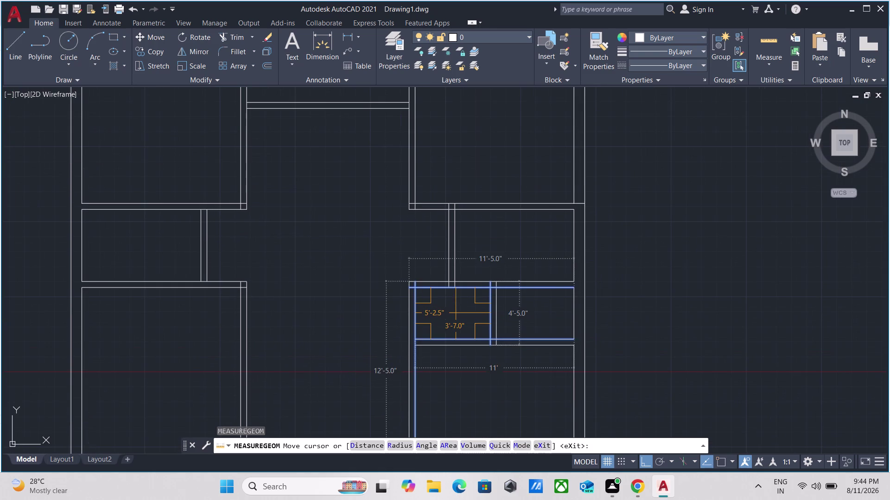
key(Escape)
scroll(up, 3)
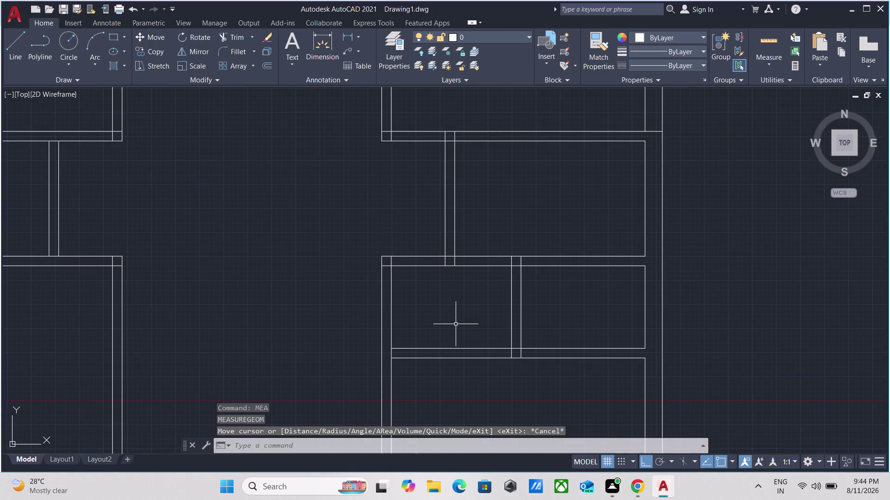
scroll(down, 3)
middle_drag(456, 324, 457, 331)
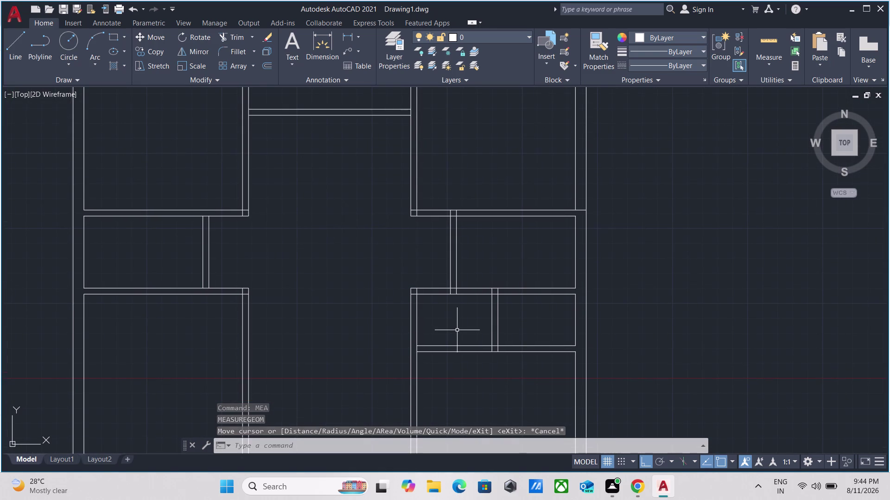
Extend two lower wall lines to their boundary.
text(ex)
key(Return)
scroll(up, 3)
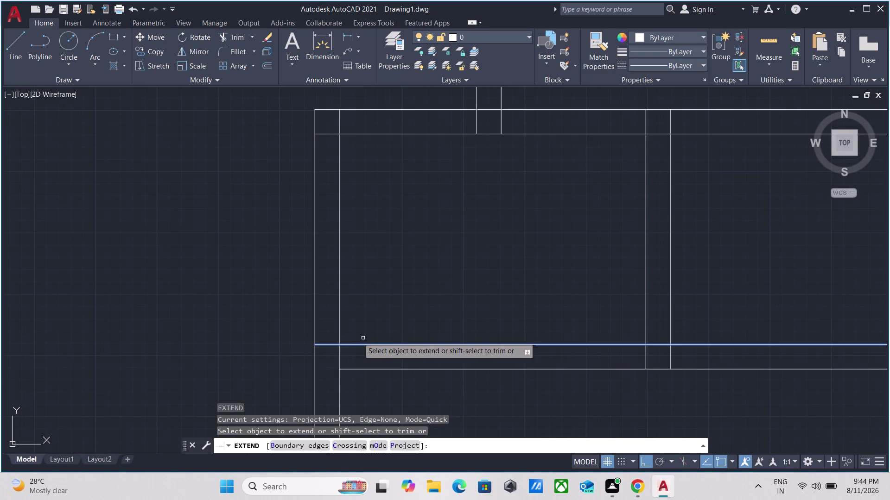
click(352, 346)
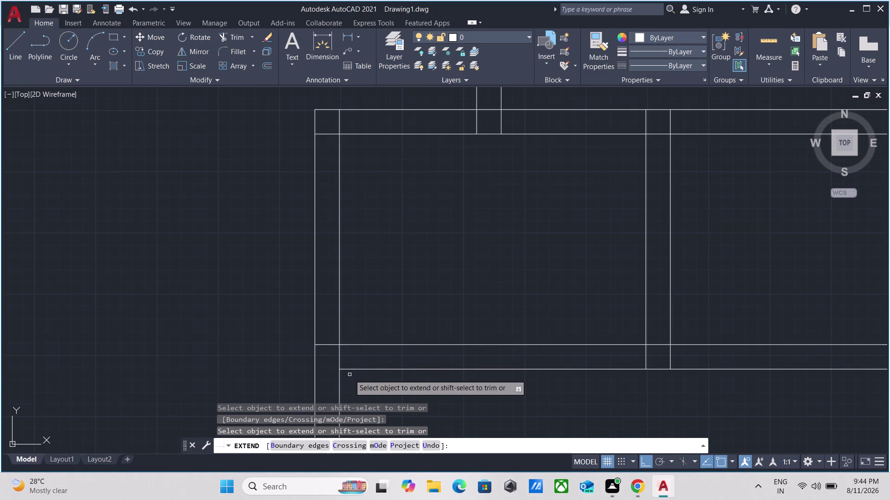
click(349, 370)
key(Escape)
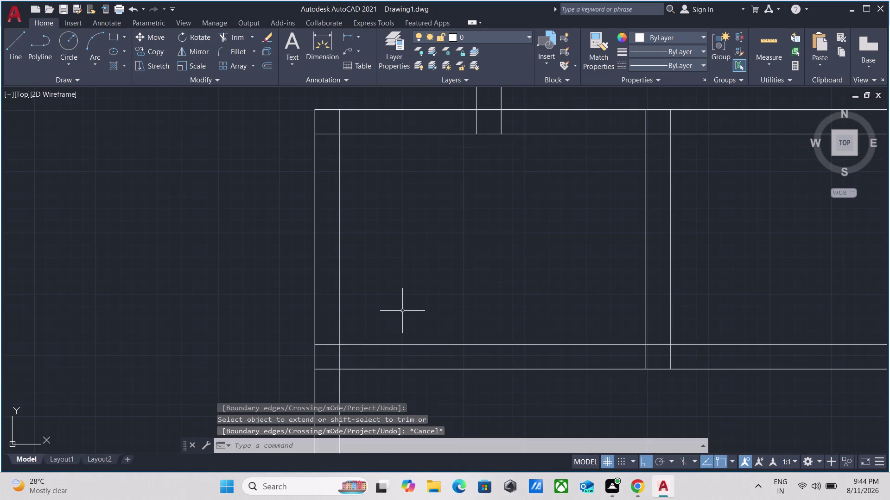
Fence-trim the wall lines at the partition junctions and inspect the cleaned joints.
text(tr)
key(Return)
click(401, 280)
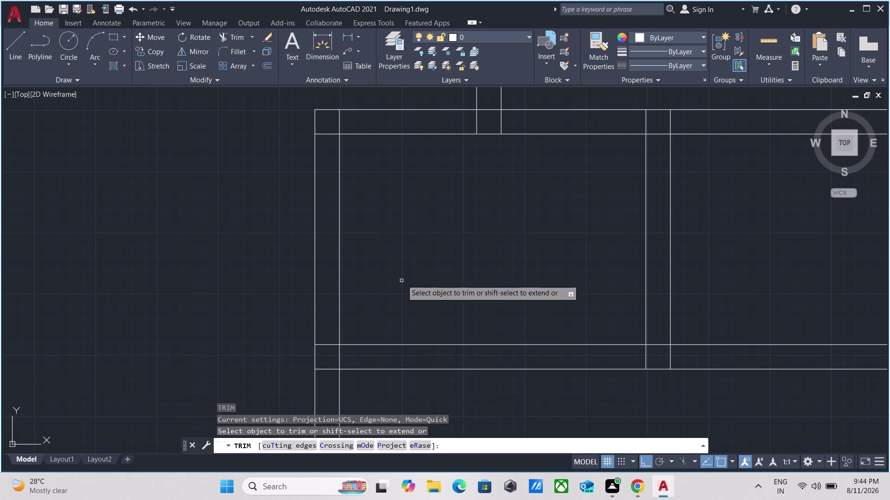
click(199, 259)
scroll(down, 3)
middle_drag(299, 256, 300, 258)
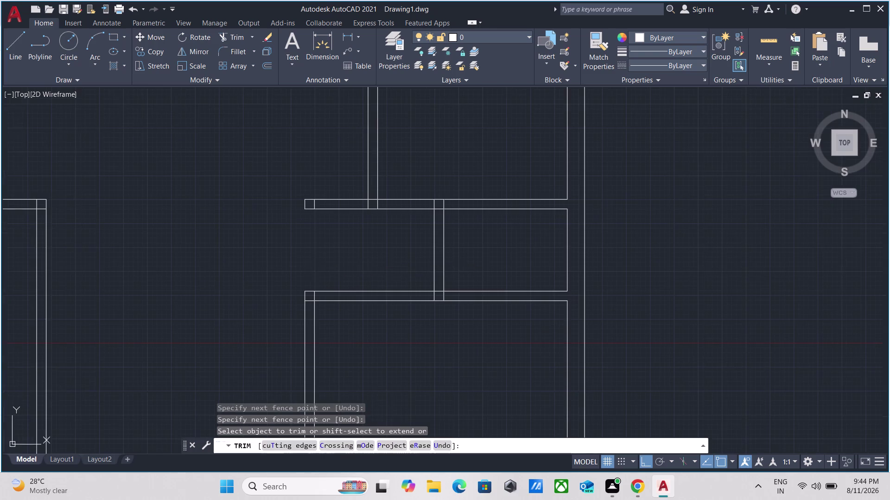
middle_drag(301, 257, 404, 288)
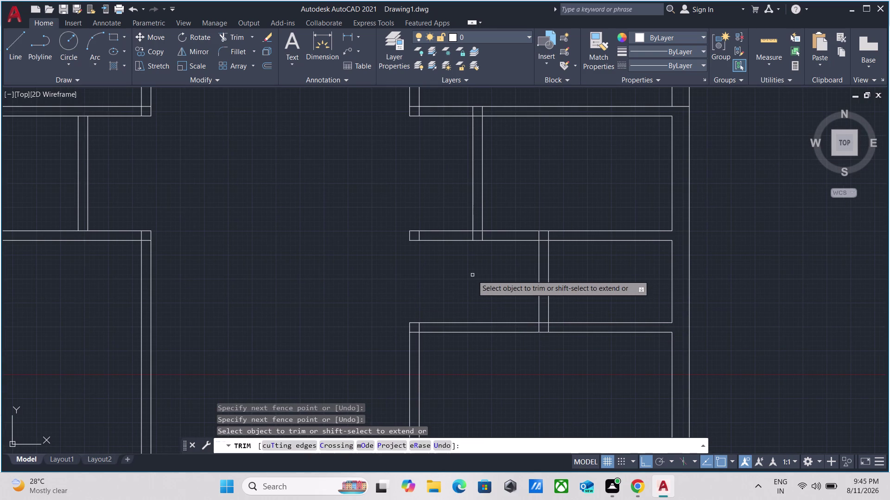
middle_drag(472, 275, 478, 298)
scroll(down, 3)
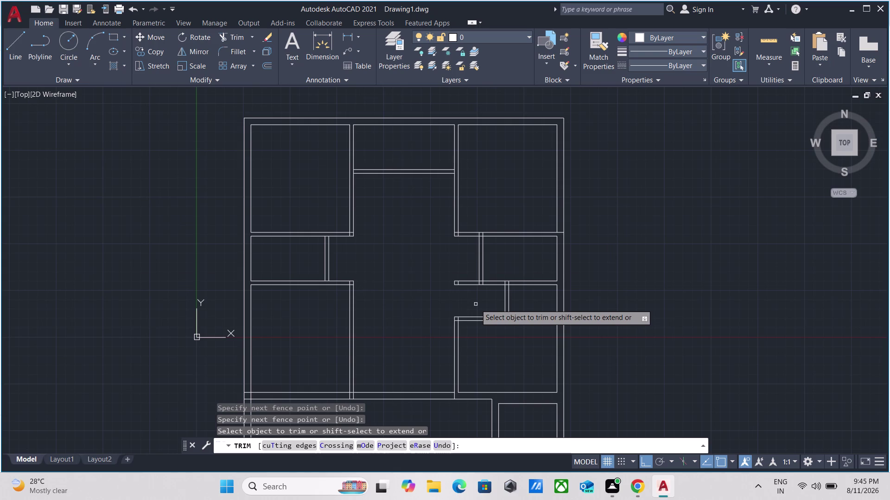
scroll(up, 3)
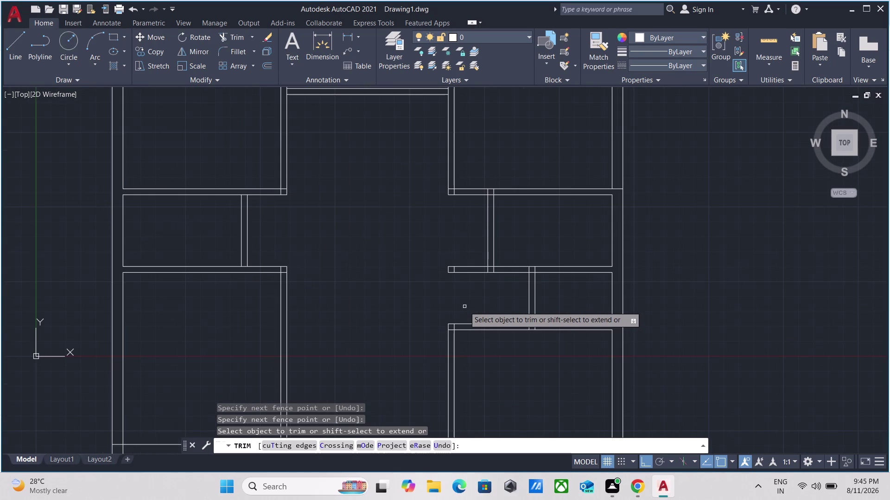
End trimming and recenter the view toward the upper-right room.
key(Escape)
scroll(down, 3)
middle_drag(451, 306, 452, 306)
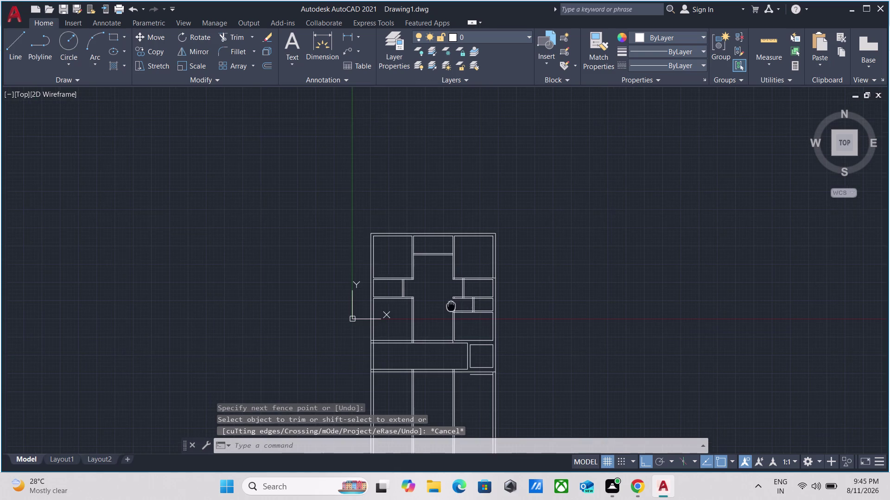
middle_drag(452, 306, 463, 279)
scroll(up, 3)
scroll(down, 3)
scroll(up, 3)
scroll(up, 3)
middle_drag(510, 290, 446, 289)
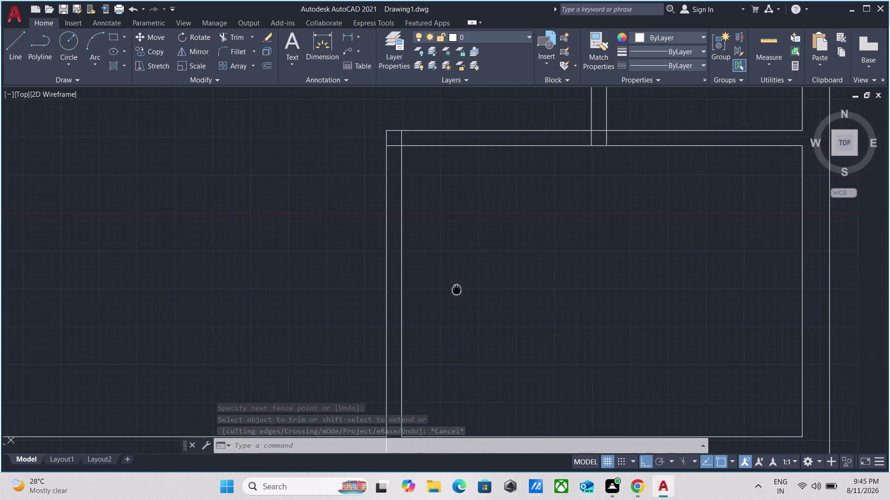
middle_drag(446, 290, 445, 290)
text(mea)
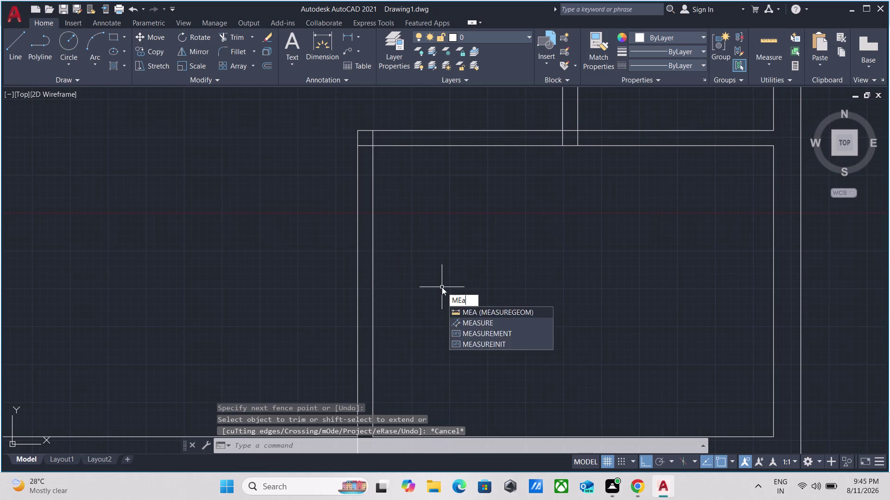
key(Return)
scroll(down, 3)
middle_drag(546, 282, 547, 274)
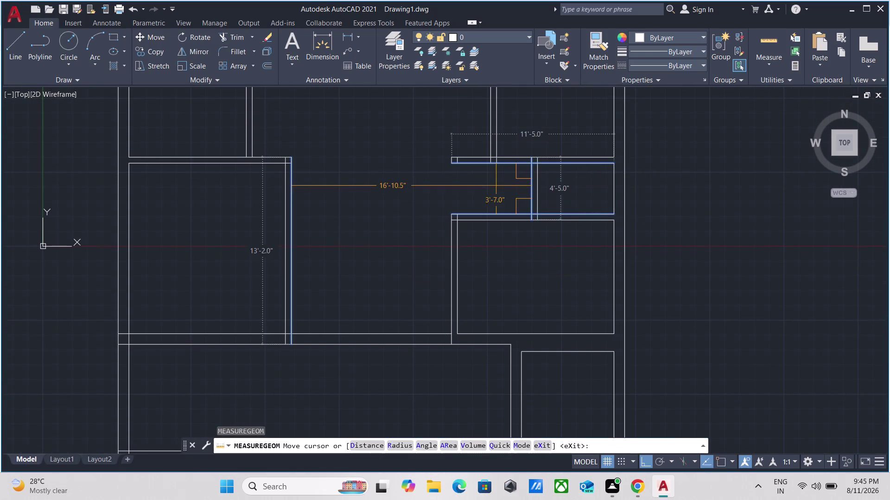
scroll(down, 3)
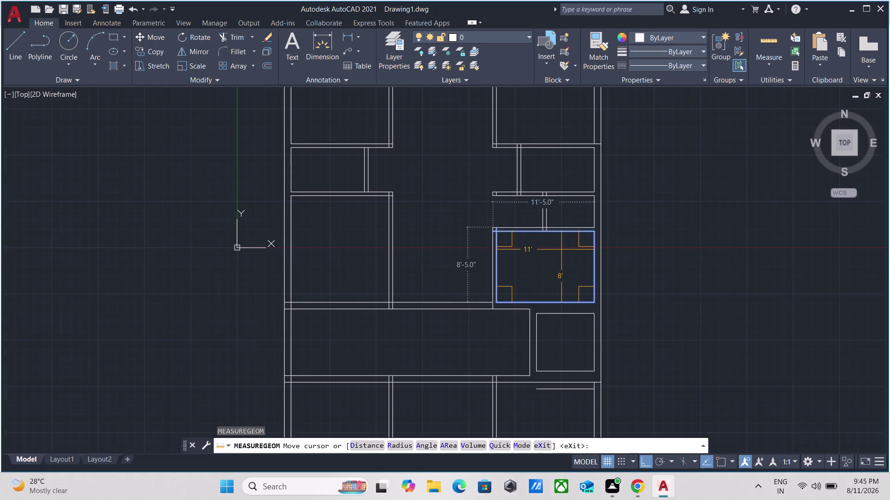
middle_drag(559, 249, 553, 197)
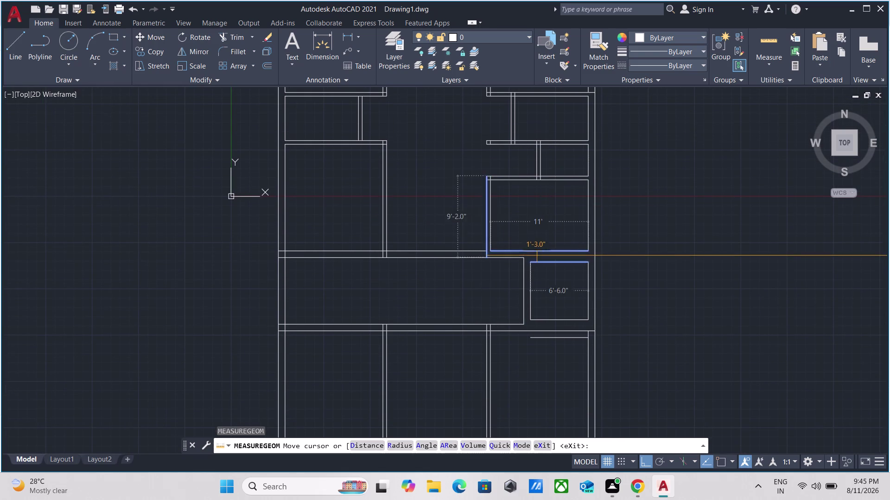
scroll(up, 3)
scroll(down, 3)
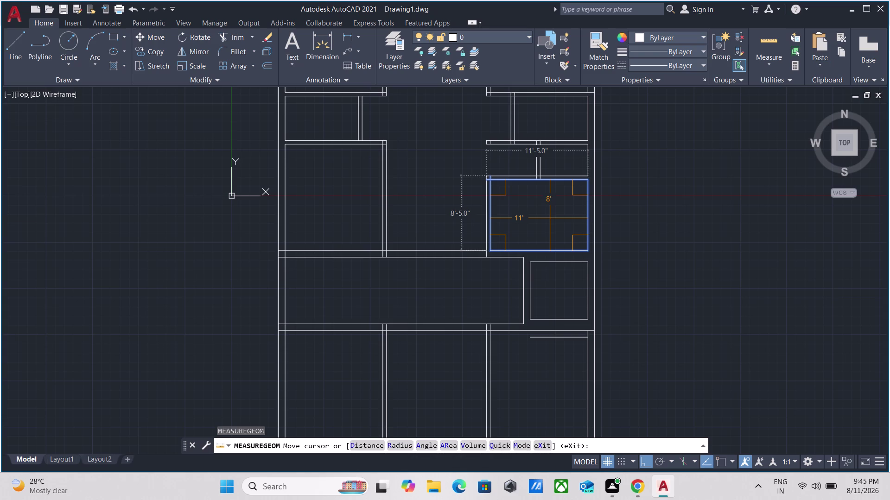
scroll(up, 3)
key(Escape)
Try selecting a vertical wall line and extending it, then cancel.
drag(476, 223, 472, 223)
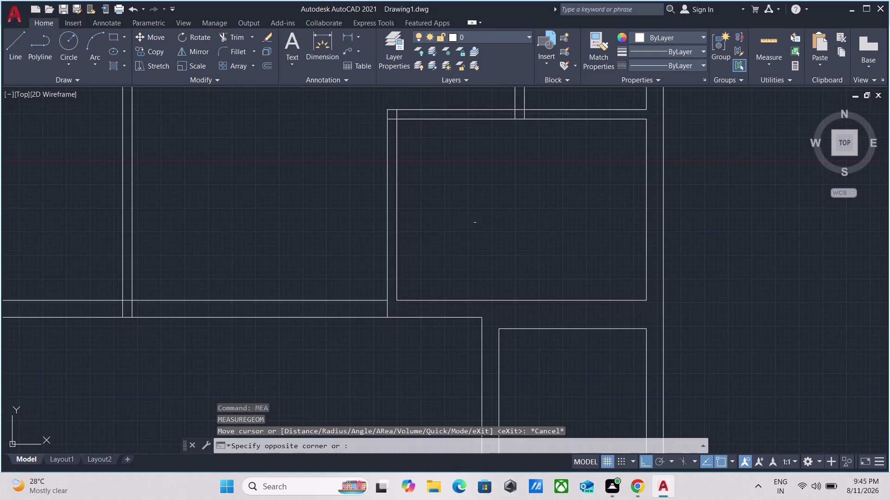
click(299, 193)
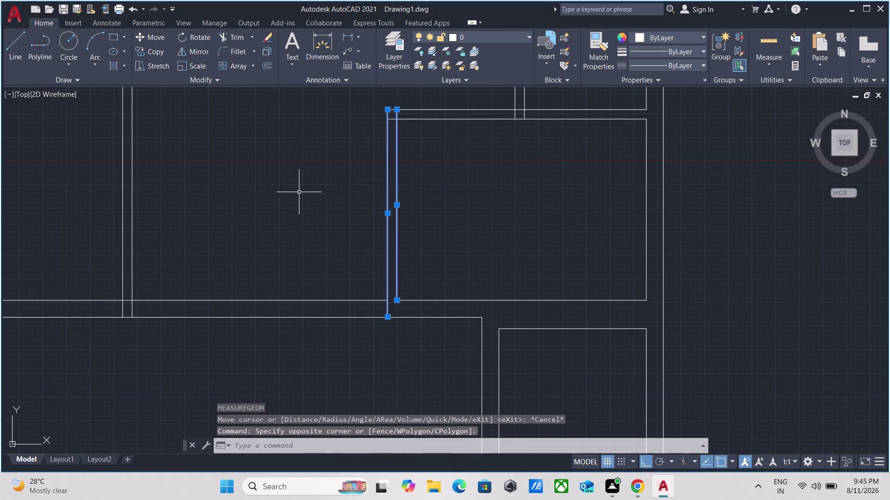
key(Escape)
scroll(up, 3)
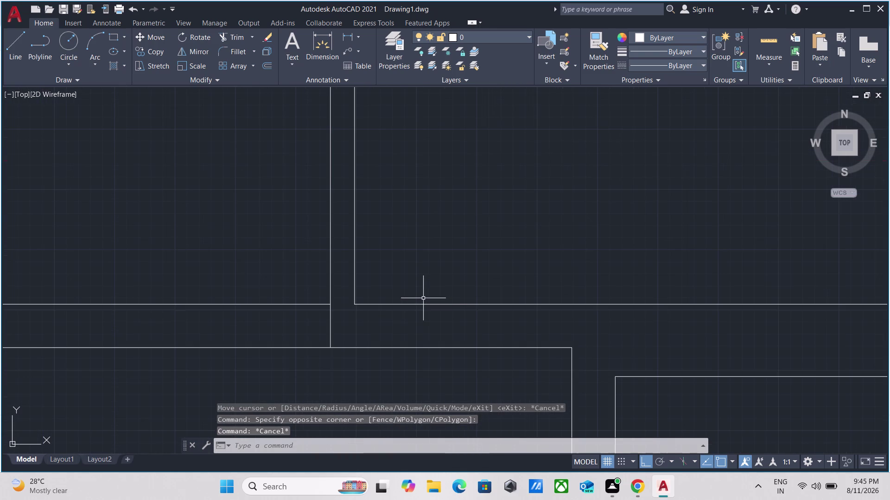
text(ex)
key(Return)
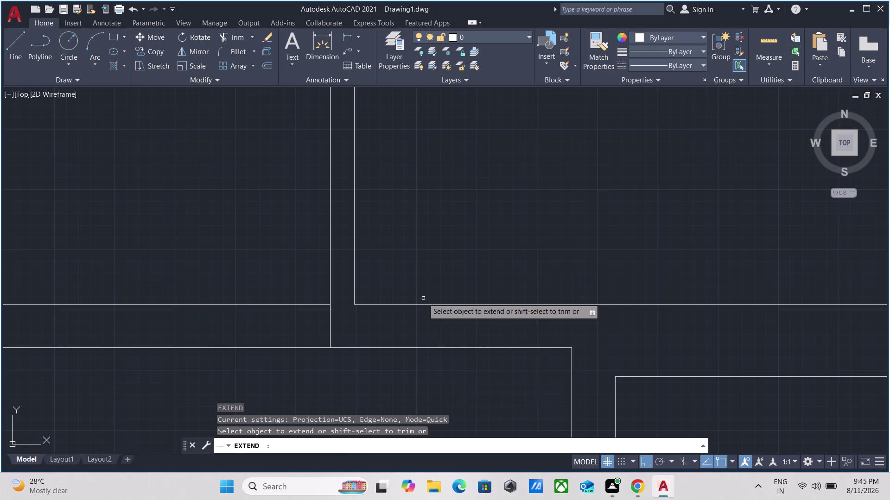
click(396, 305)
key(Escape)
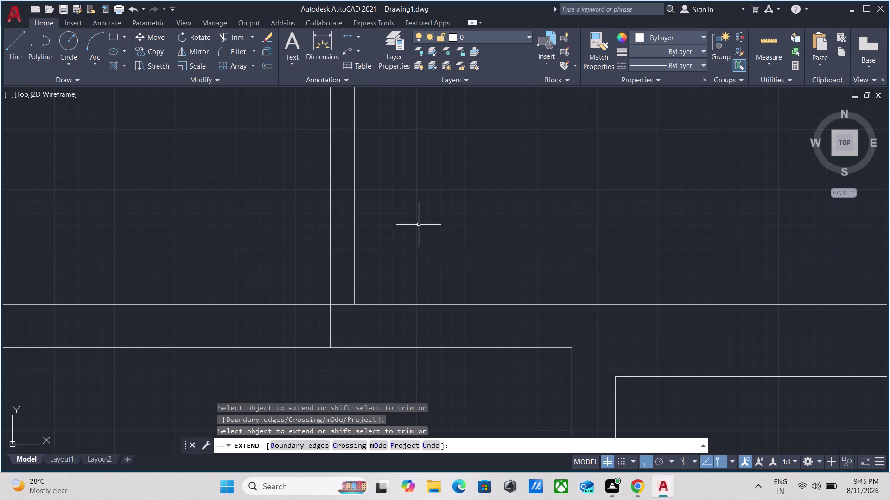
Erase the two short vertical wall lines using the right-click menu.
click(418, 225)
click(214, 186)
right_click(213, 186)
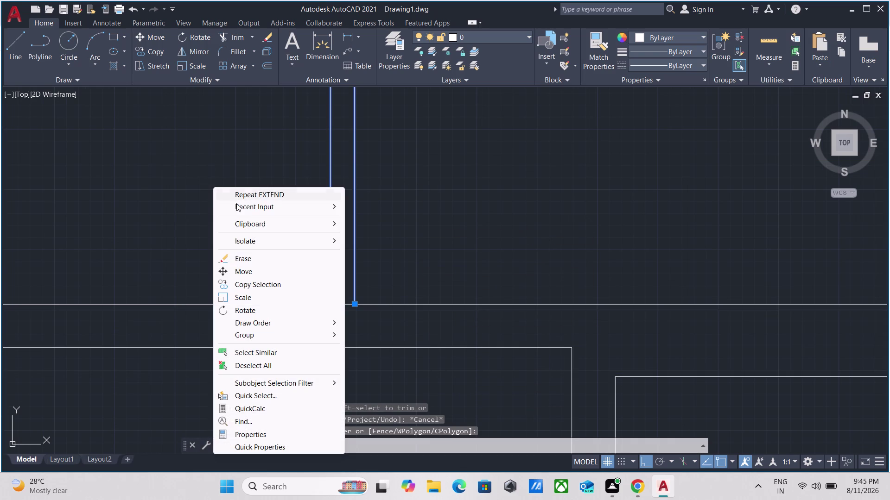
click(242, 257)
scroll(down, 3)
middle_drag(278, 241, 266, 264)
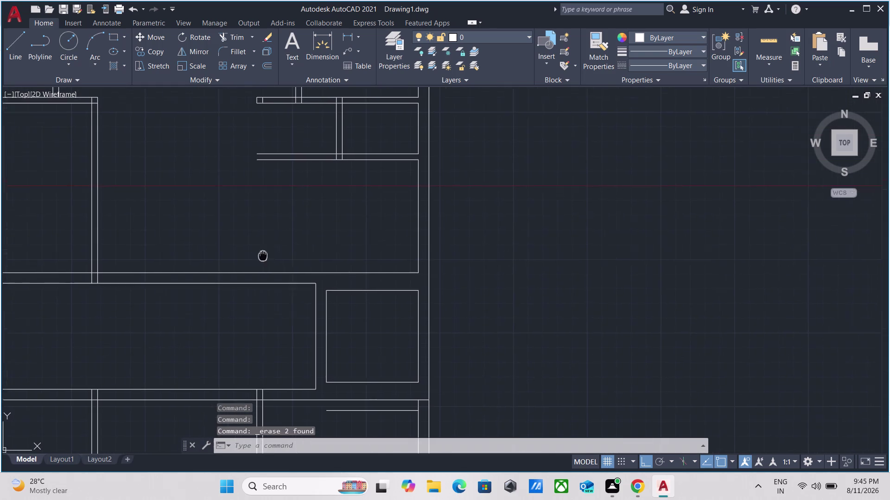
scroll(up, 3)
scroll(up, 3)
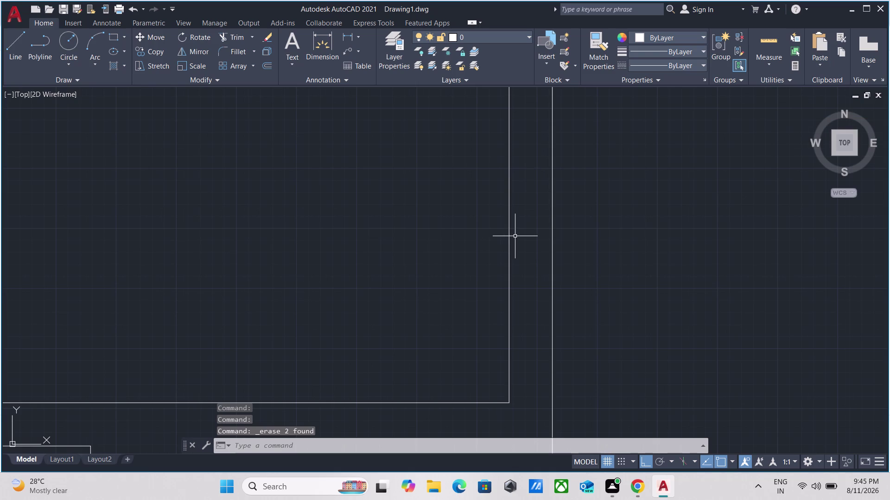
Offset the vertical wall line 12' into the right-hand room.
click(517, 235)
click(457, 218)
key(o)
key(Return)
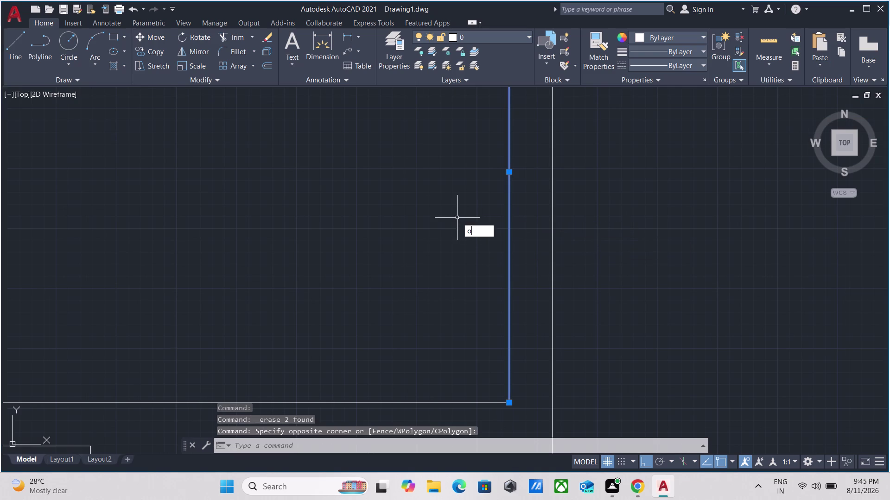
click(506, 168)
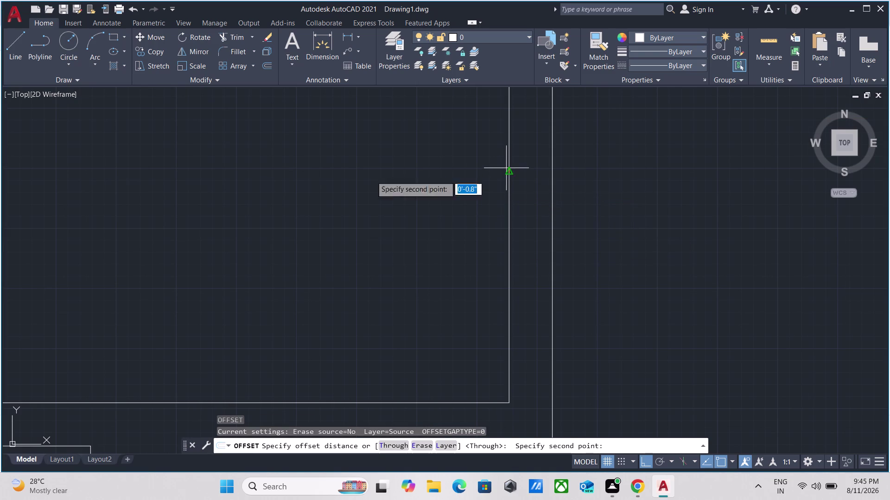
click(356, 172)
scroll(down, 3)
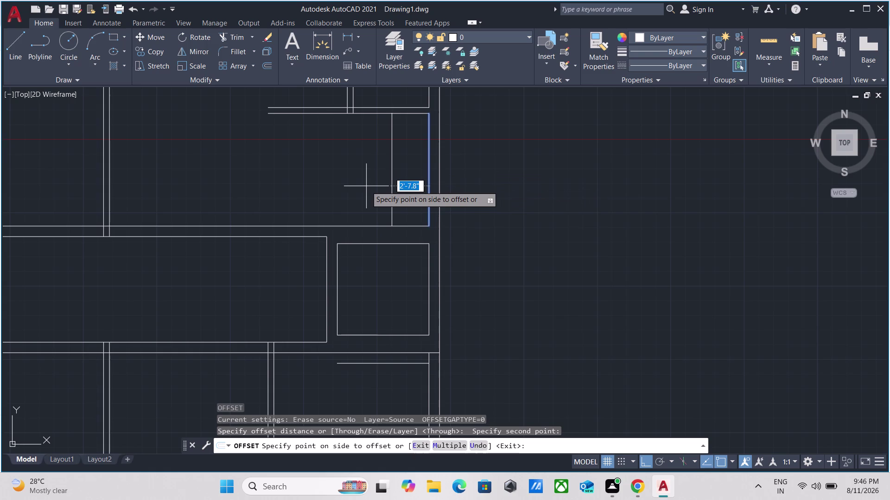
text(12)
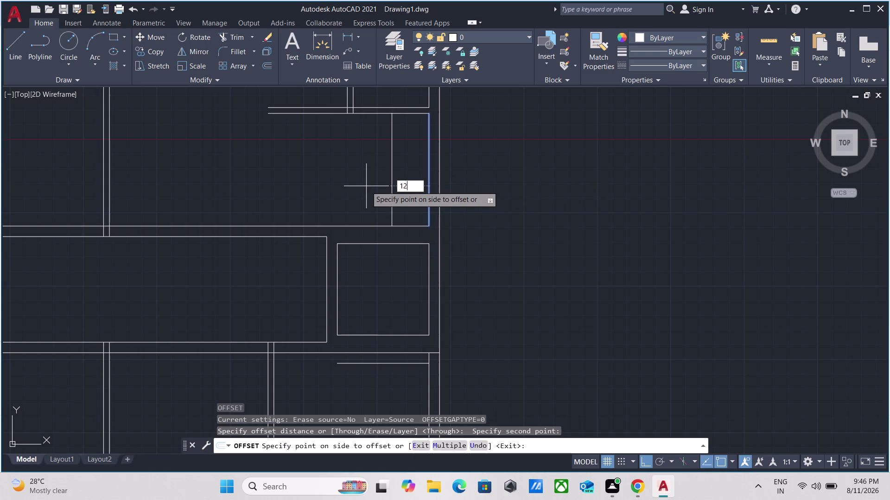
text(')
key(Return)
Offset the new line 5" to form the partition's second line.
middle_drag(367, 185, 464, 246)
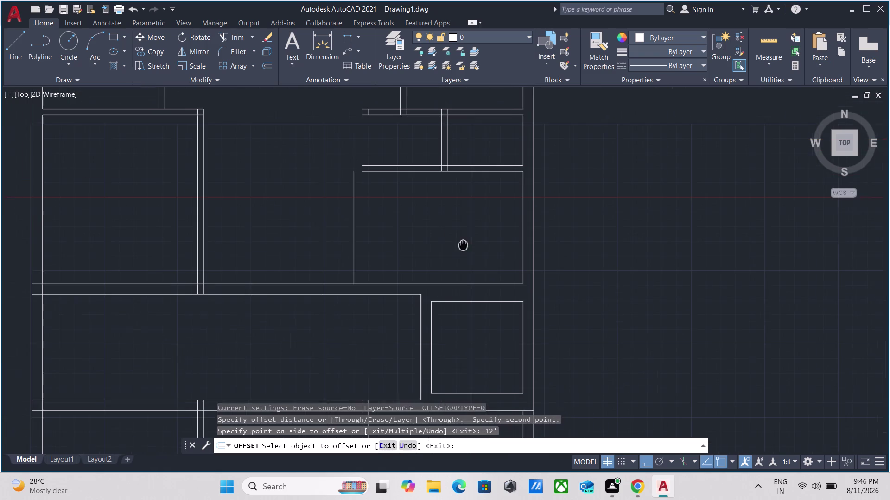
click(357, 209)
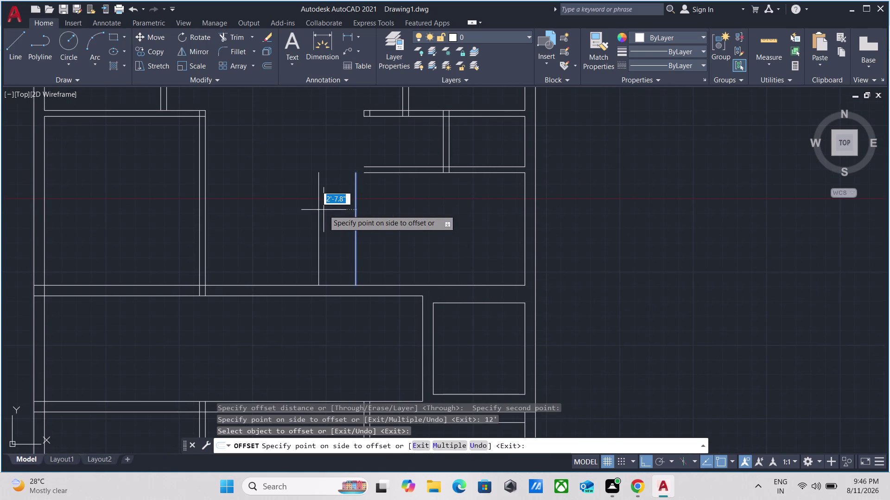
key(5)
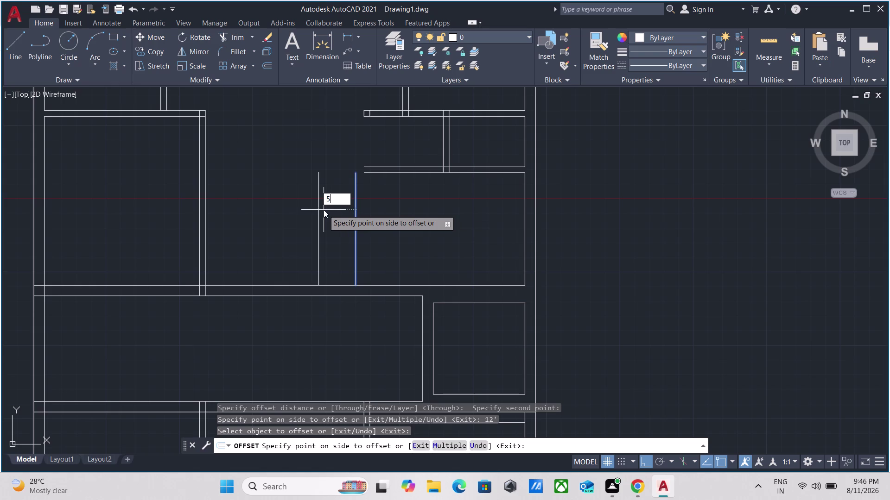
key(shift+quotedbl)
key(Return)
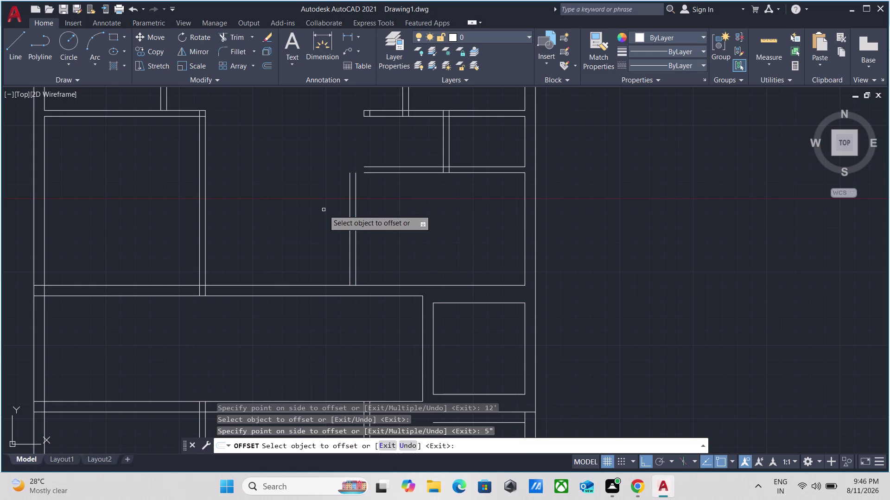
scroll(up, 3)
scroll(down, 3)
middle_drag(363, 188, 364, 189)
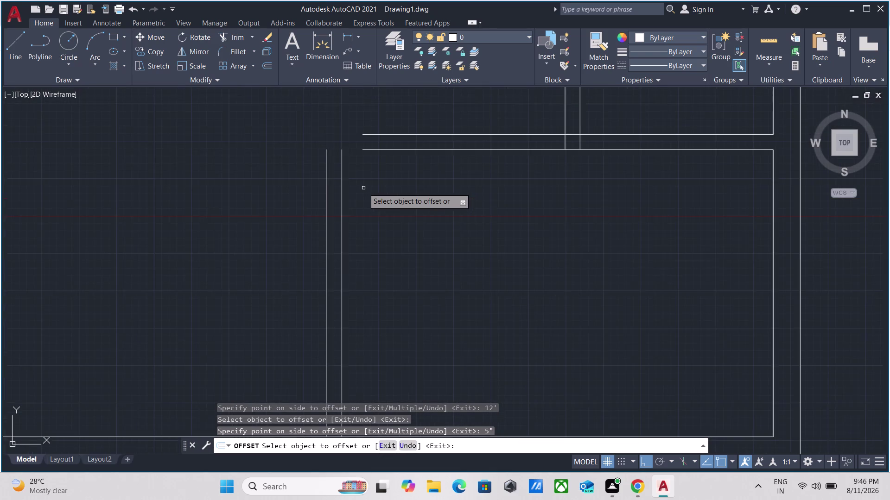
middle_drag(364, 189, 369, 246)
scroll(down, 3)
scroll(down, 3)
scroll(up, 3)
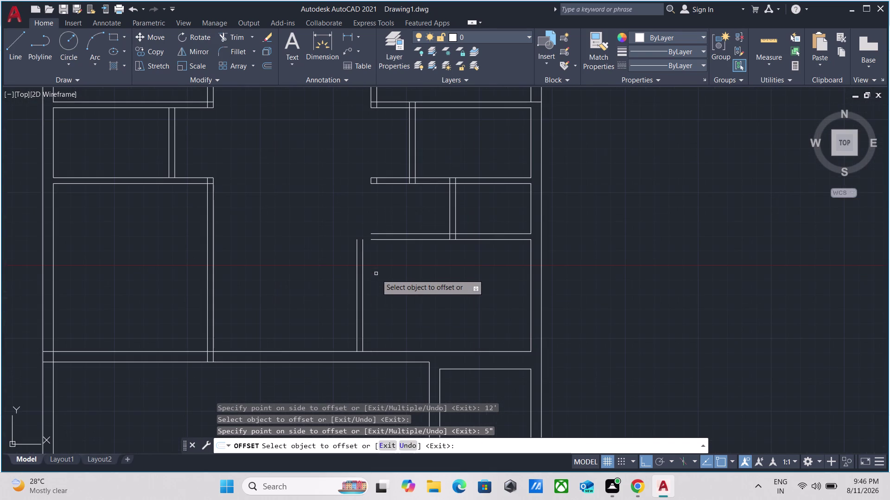
scroll(up, 3)
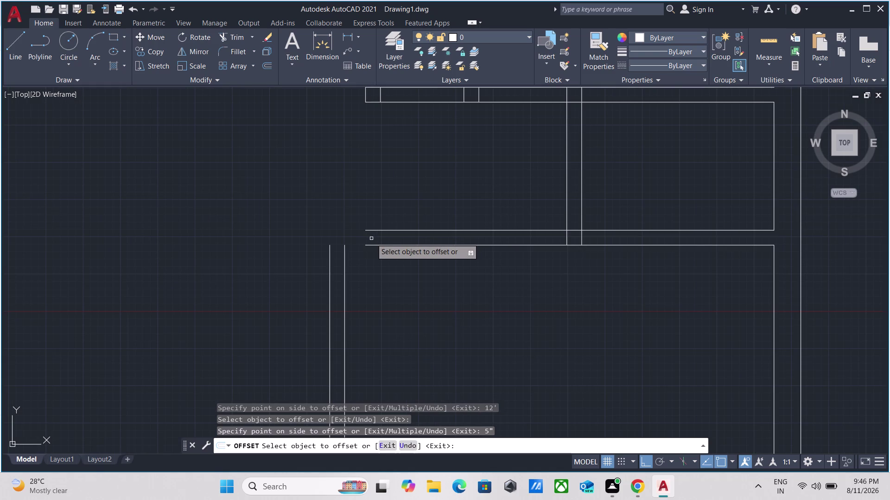
key(Escape)
text(ex)
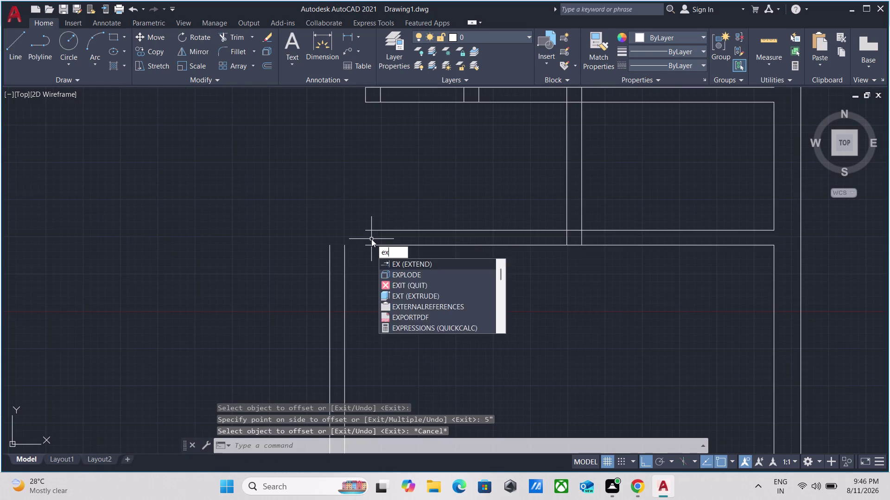
key(Return)
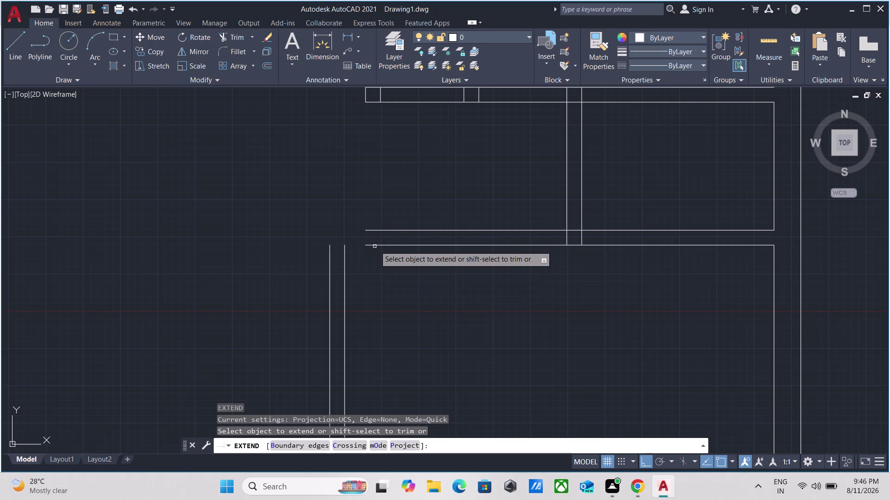
Extend the horizontal wall line to the inner vertical wall.
click(376, 245)
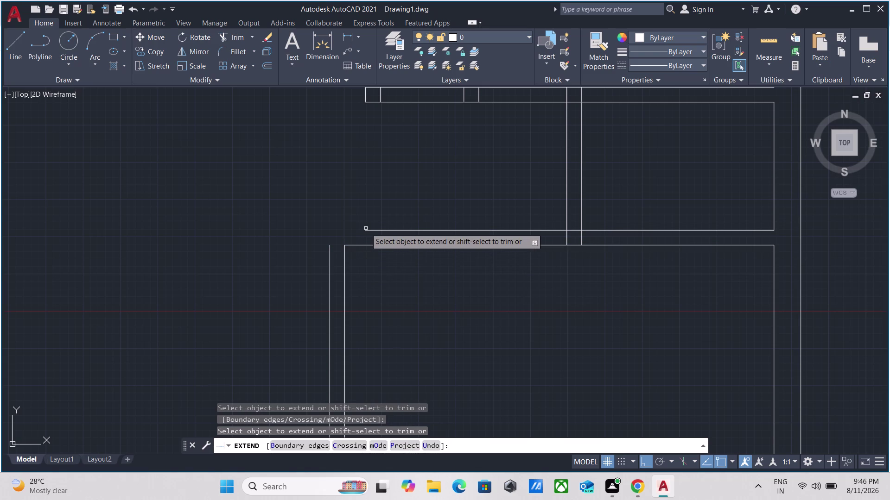
scroll(down, 3)
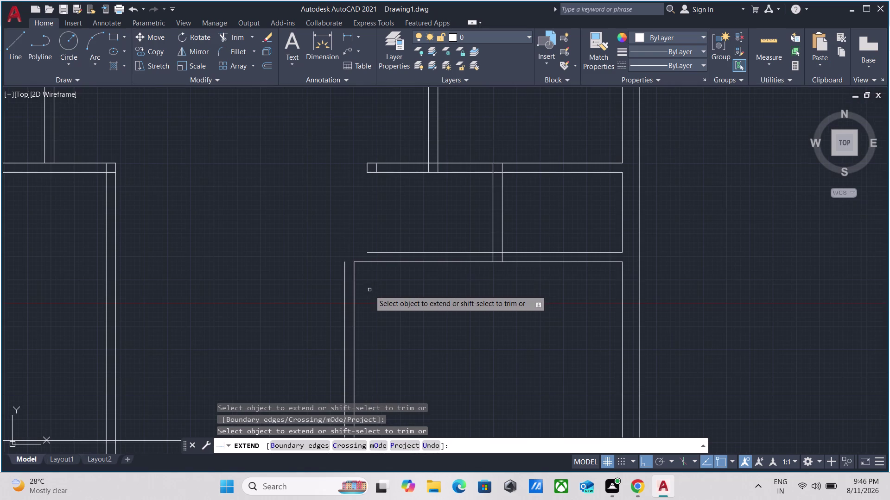
scroll(up, 3)
key(Escape)
Fence-trim the wall line segment between the two partition lines.
text(t)
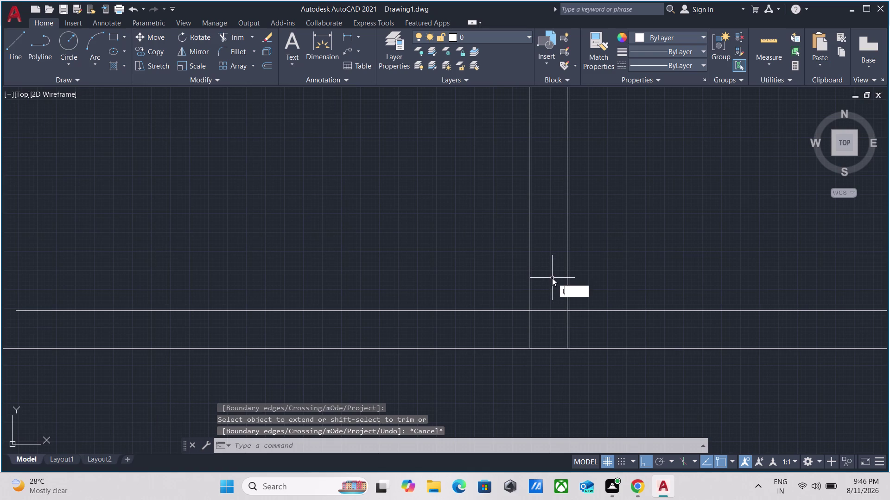
text(r)
key(Return)
click(552, 278)
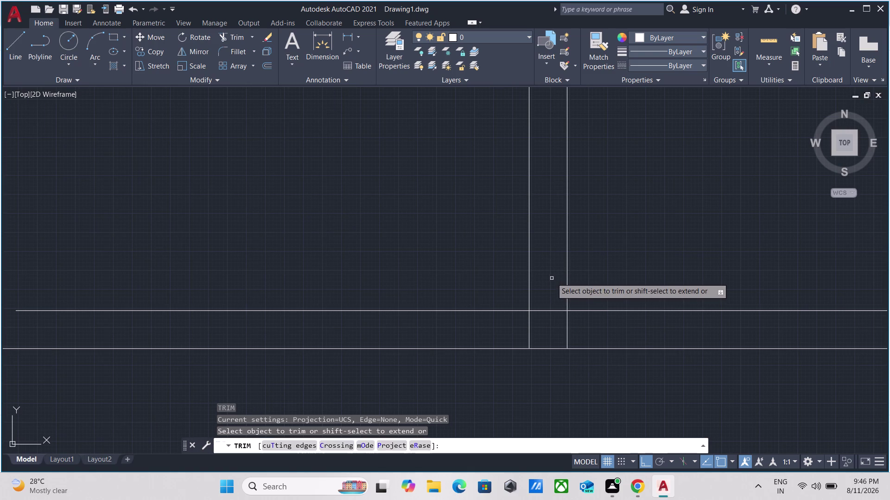
click(549, 328)
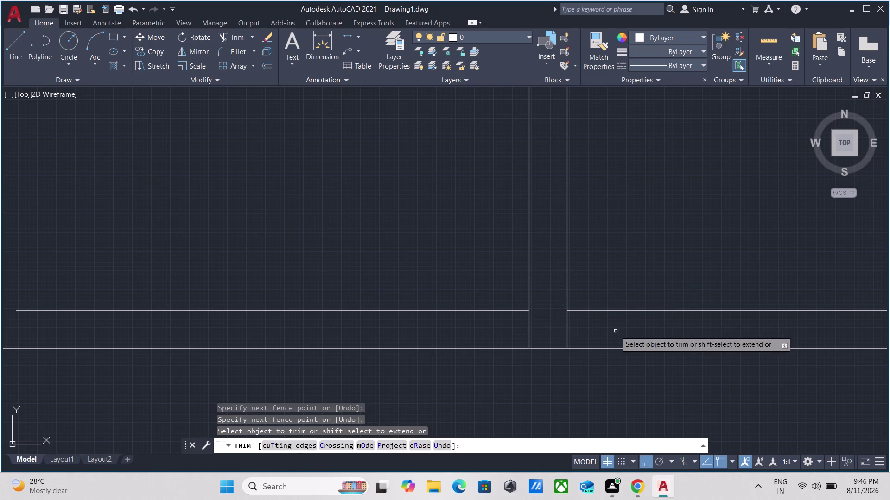
drag(616, 330, 608, 329)
click(493, 328)
scroll(down, 3)
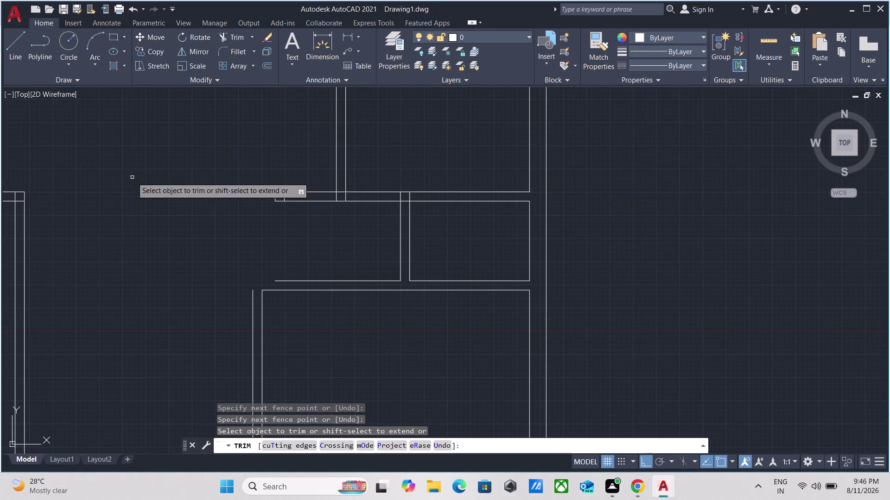
scroll(up, 3)
scroll(up, 3)
key(Escape)
middle_drag(270, 251, 280, 180)
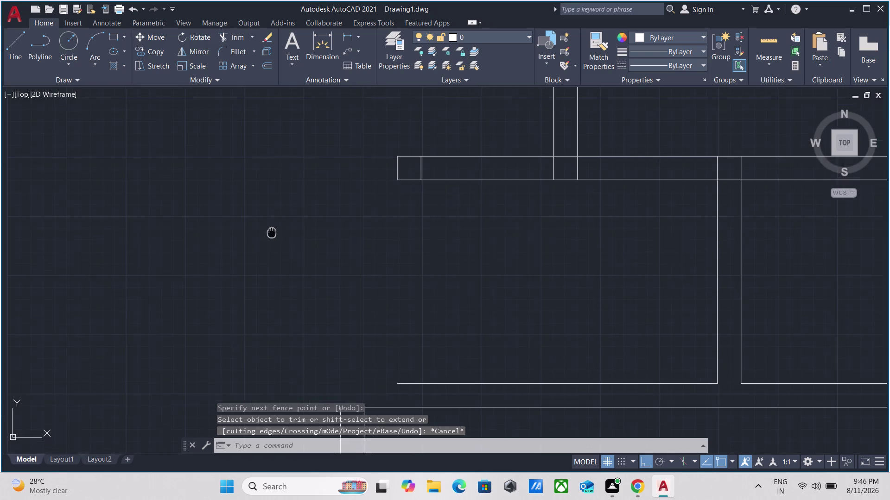
middle_drag(280, 180, 282, 171)
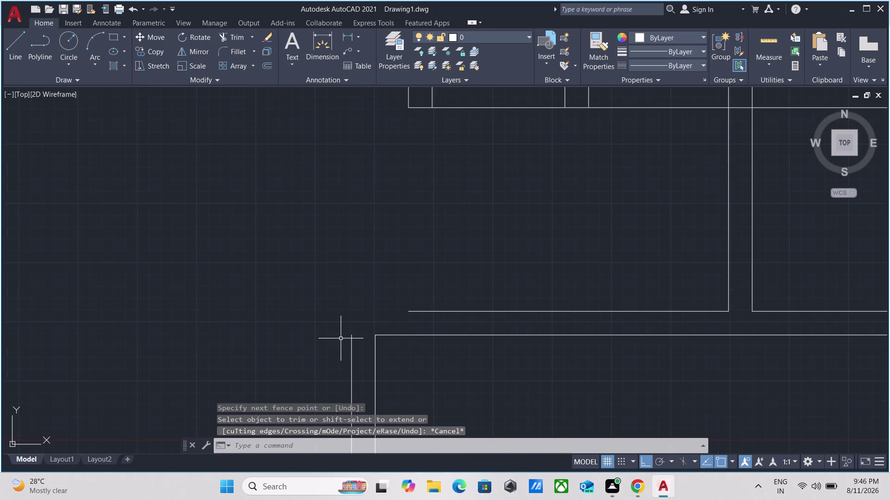
Draw a vertical wall line straight up from the wall corner.
key(l)
key(Return)
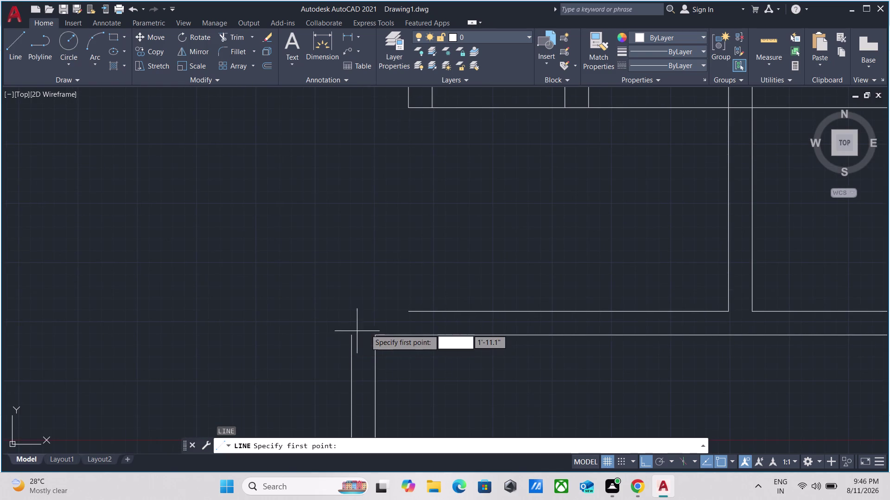
drag(353, 335, 353, 331)
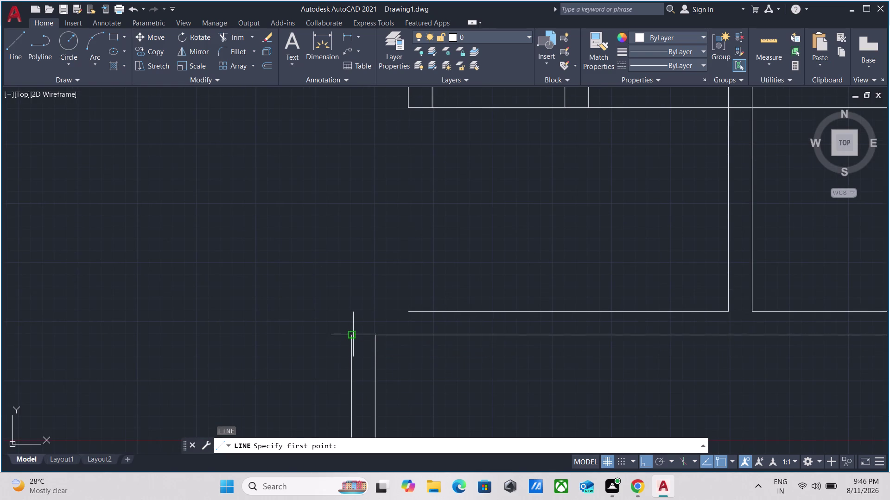
click(351, 238)
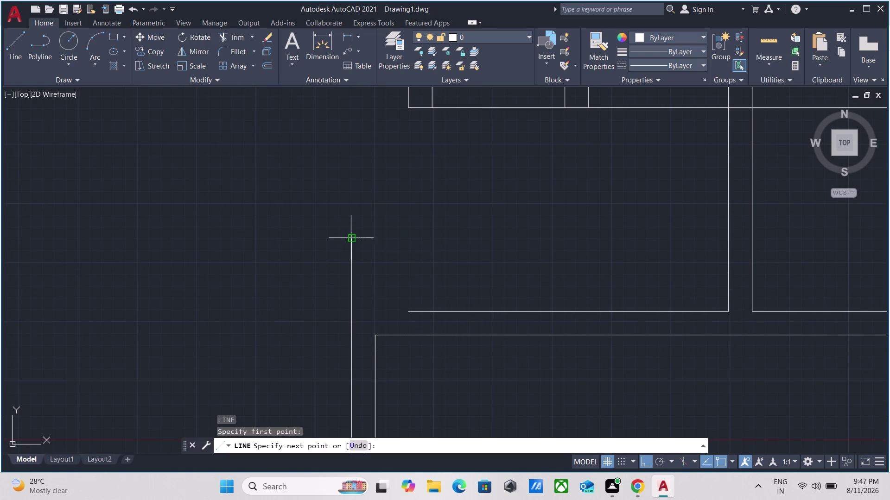
key(Escape)
Extend the horizontal wall line left to meet the new vertical line.
key(e)
key(x)
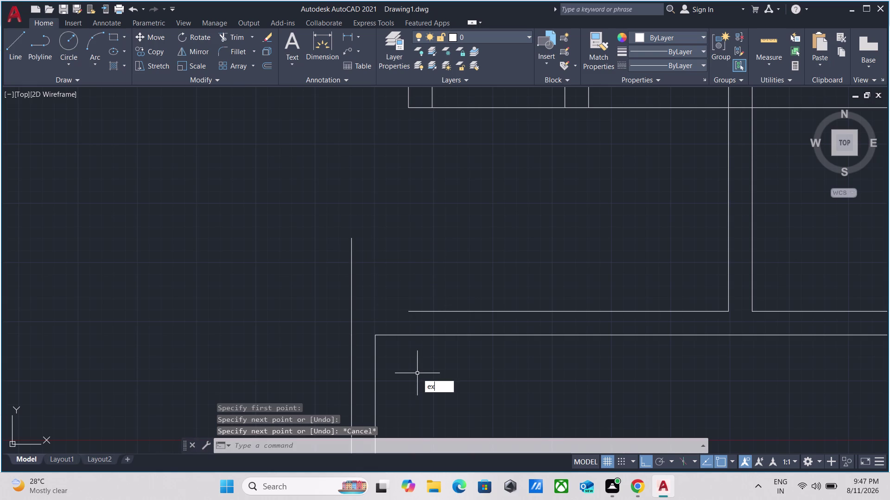
key(Return)
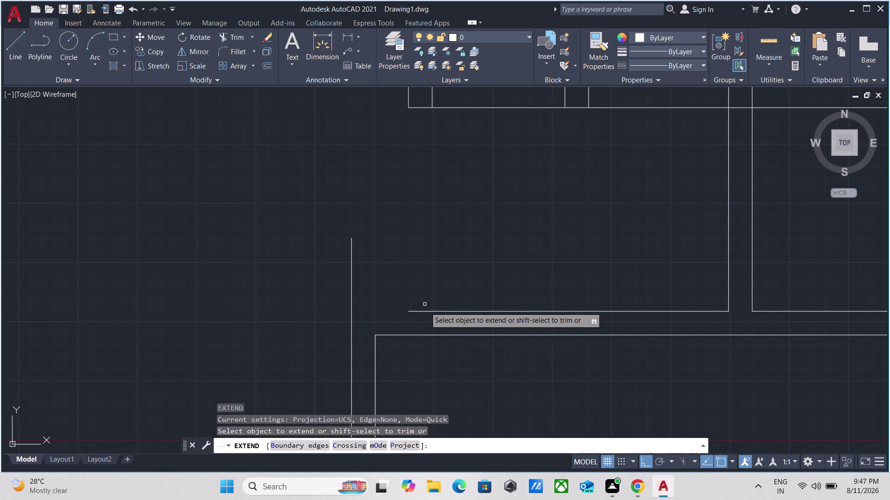
click(425, 310)
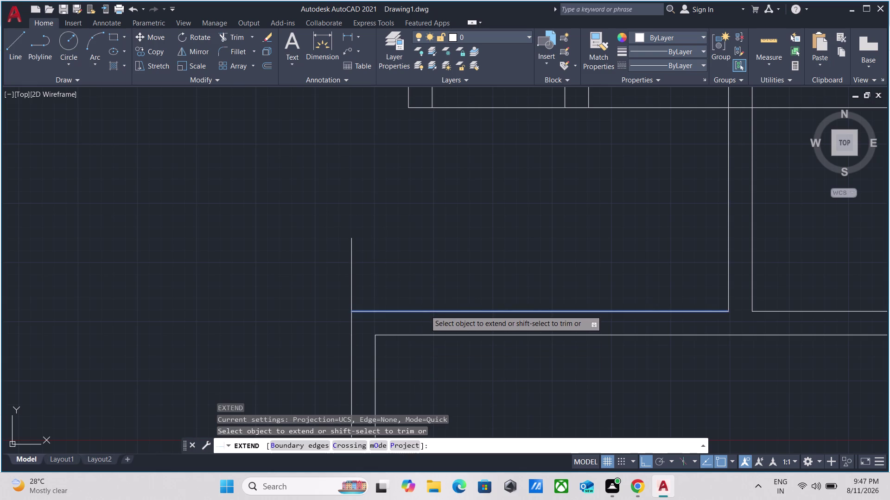
key(Escape)
Fence-trim across the wall line near the new corner.
text(tr)
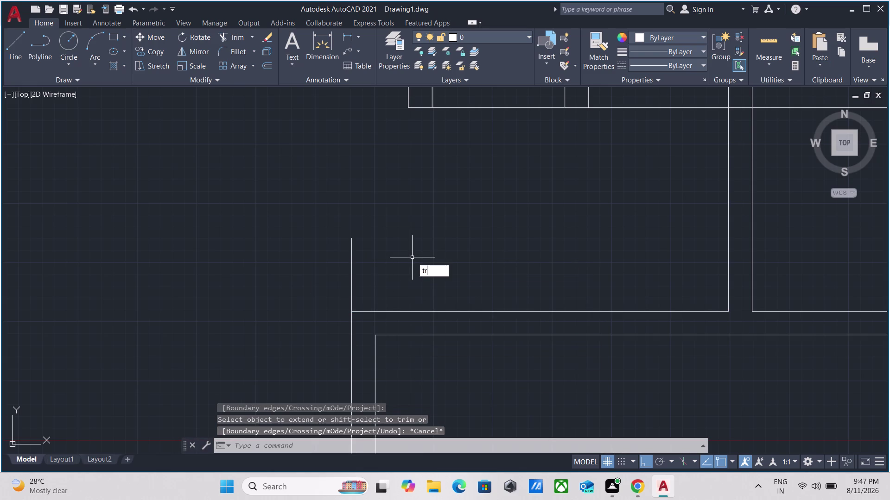
key(Return)
click(363, 281)
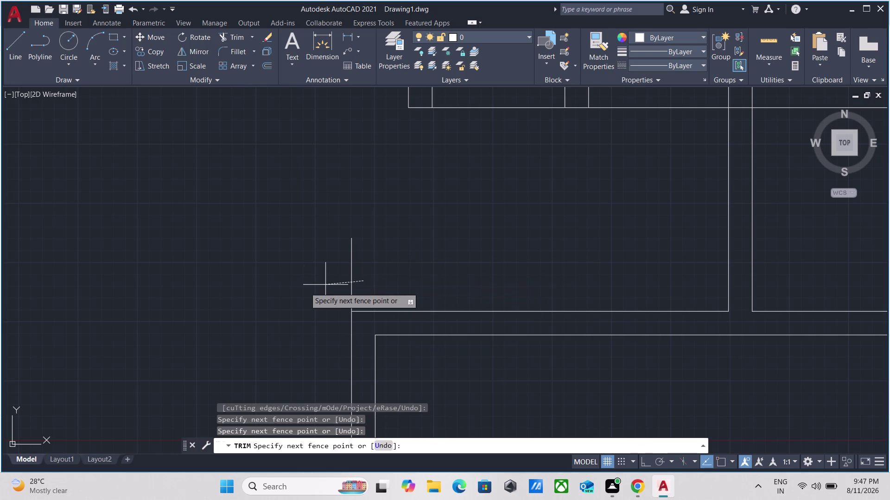
click(304, 287)
scroll(down, 3)
key(Escape)
scroll(up, 3)
scroll(down, 3)
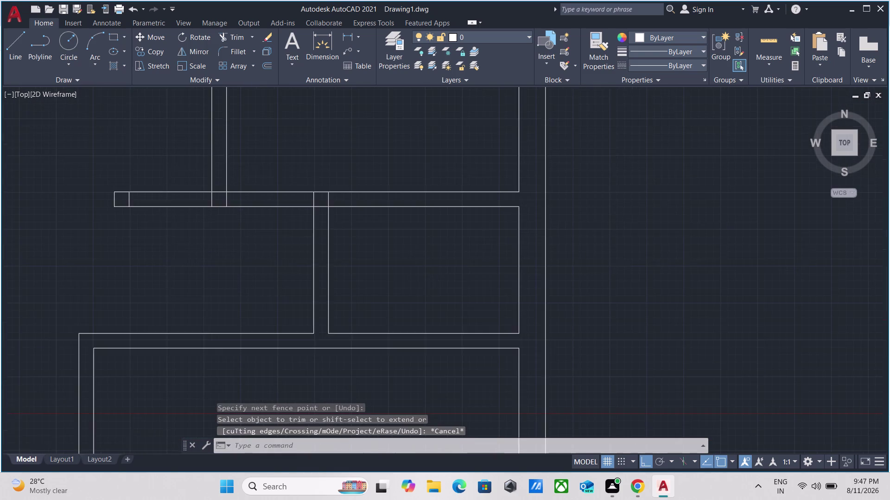
middle_drag(395, 312, 407, 220)
scroll(down, 3)
middle_drag(386, 264, 390, 245)
text(mea)
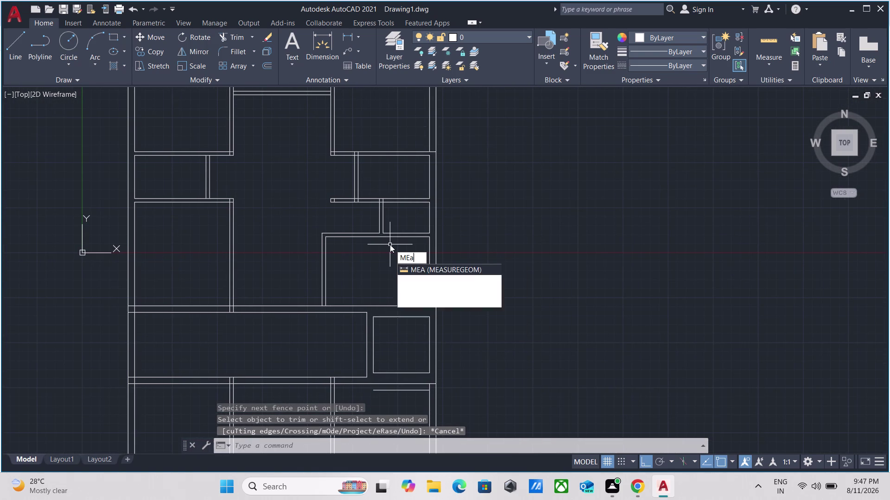
Measure room spans such as 35'-7", 23'-5" and 13'-2" while panning across the rooms.
key(Return)
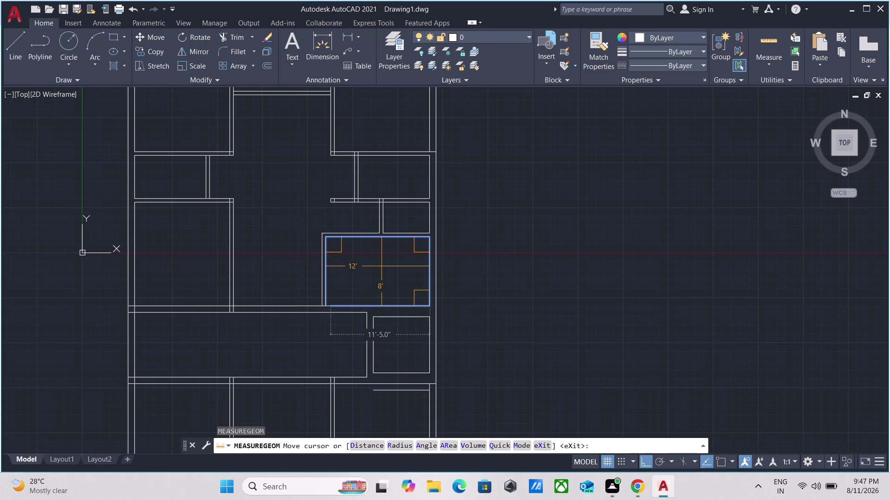
scroll(up, 3)
scroll(down, 3)
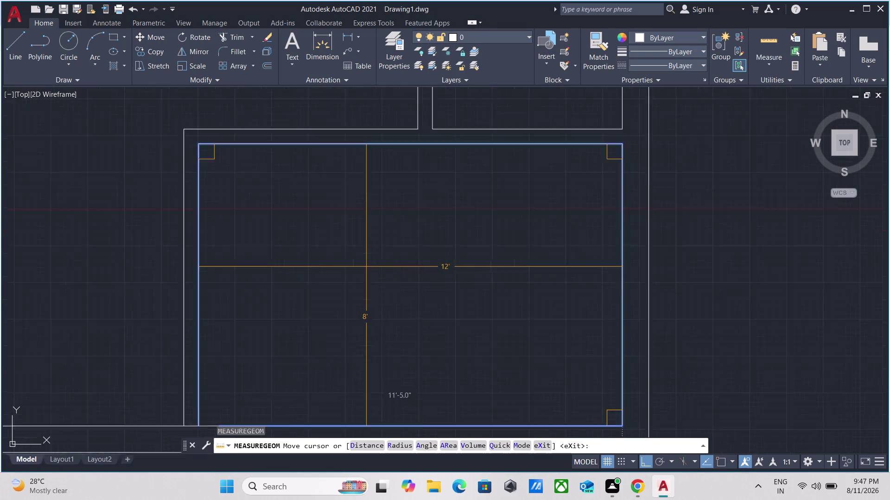
scroll(down, 3)
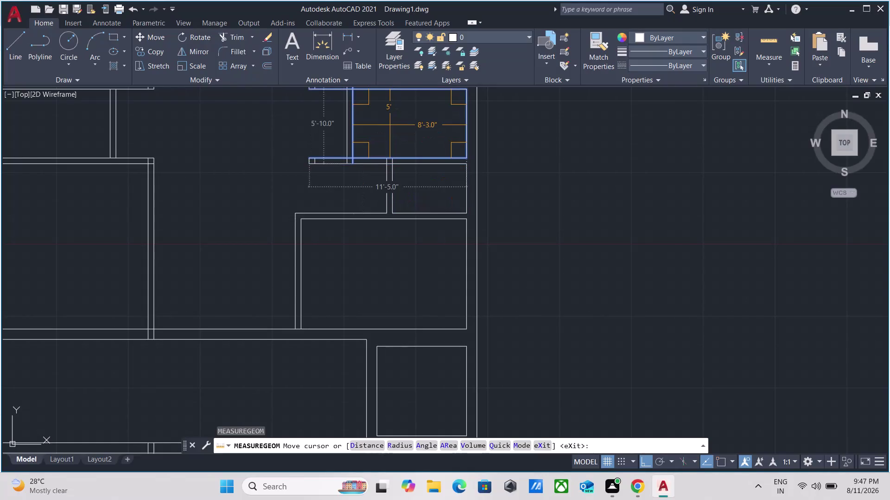
middle_drag(389, 124, 479, 206)
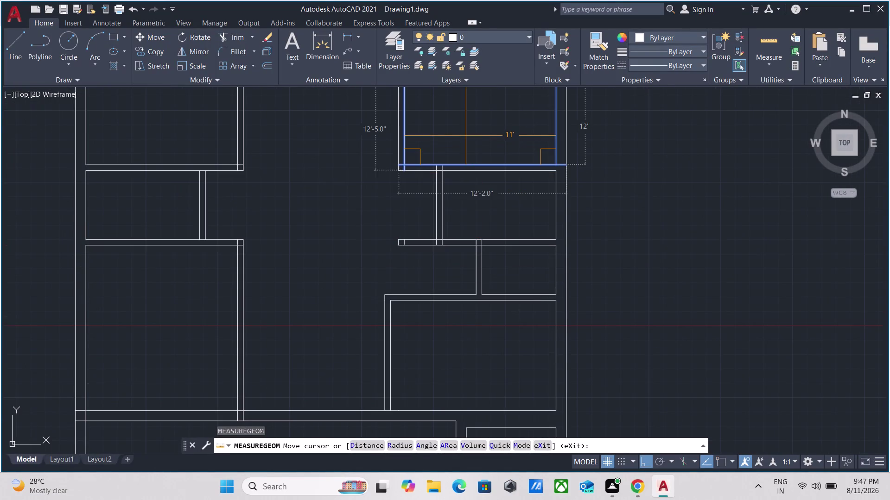
middle_drag(465, 135, 509, 230)
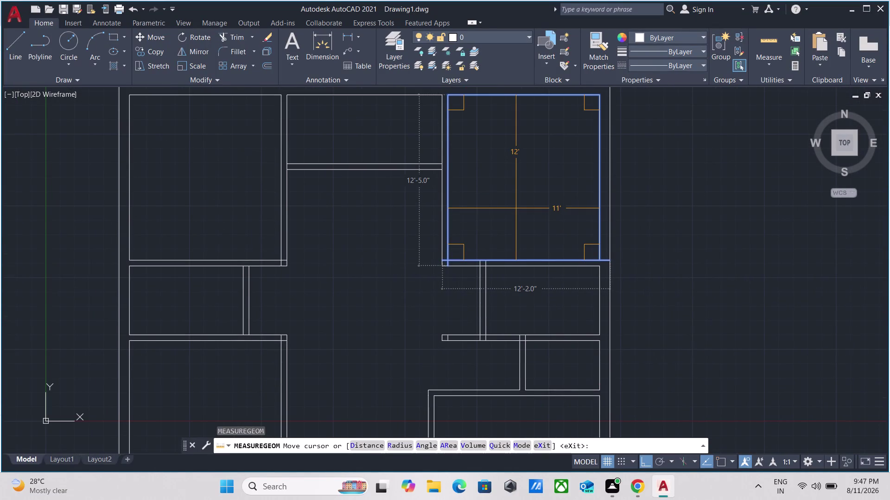
scroll(down, 3)
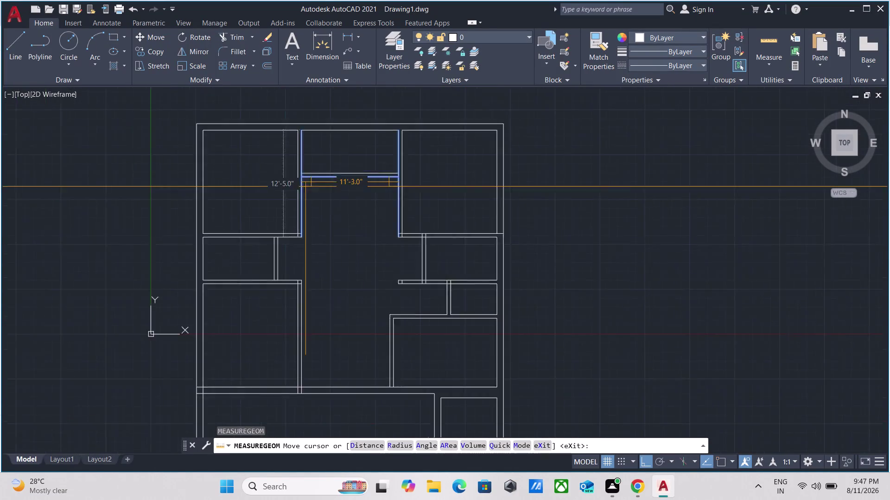
scroll(down, 3)
scroll(up, 3)
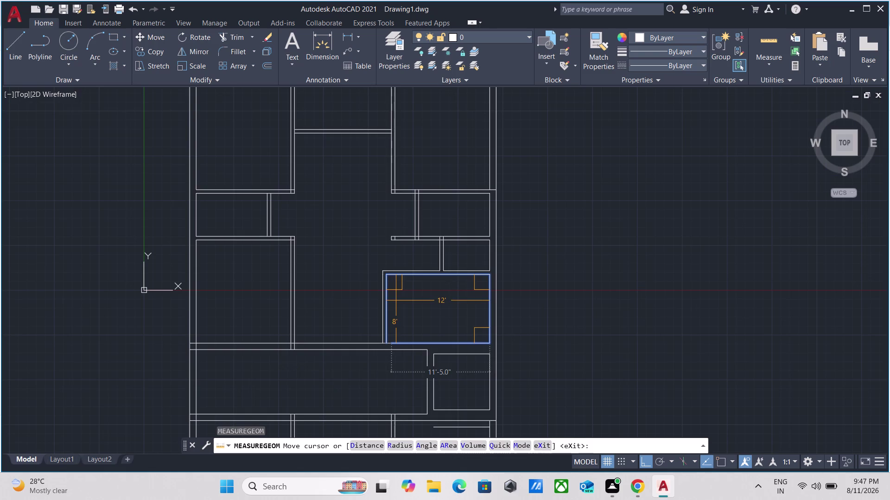
scroll(up, 3)
middle_drag(395, 299, 436, 199)
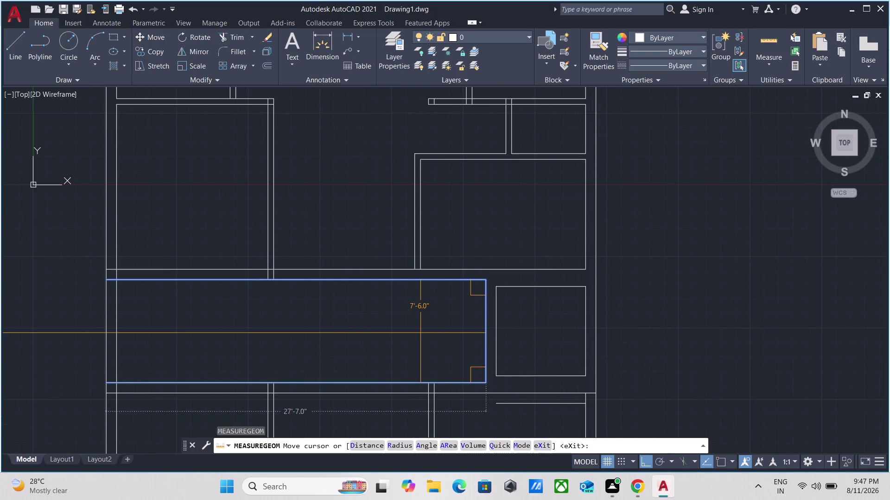
middle_drag(376, 333, 392, 152)
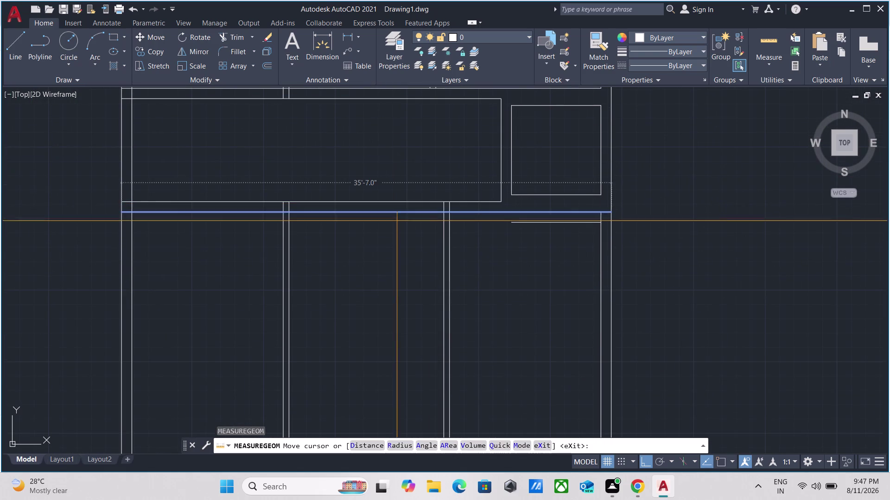
middle_drag(359, 166, 449, 456)
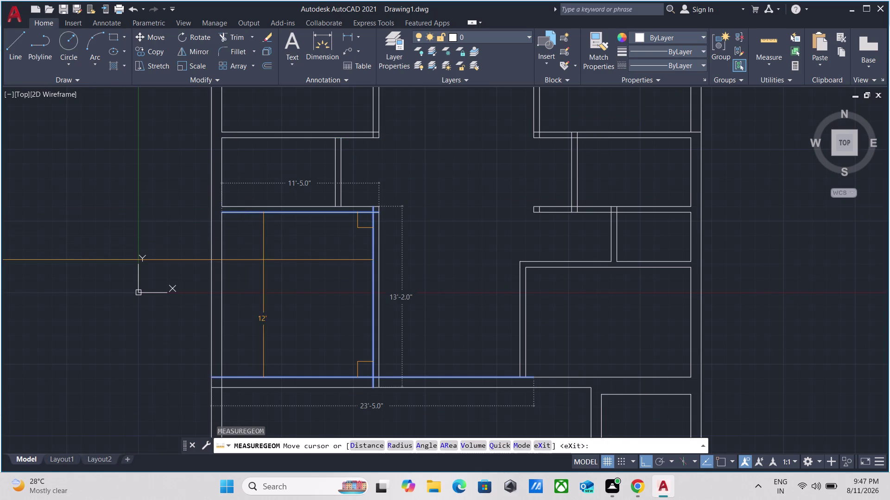
Bring the lower walls and right wall junctions into view and end measuring.
scroll(down, 3)
scroll(down, 3)
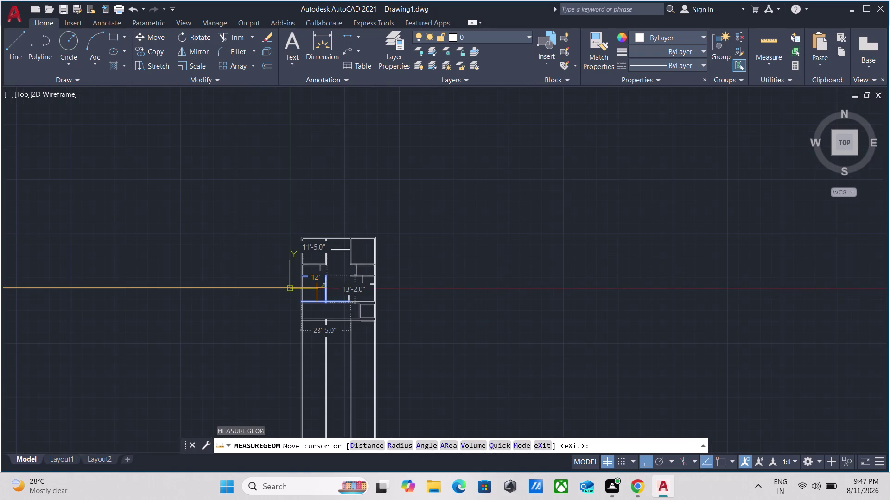
scroll(up, 3)
scroll(down, 3)
middle_drag(311, 300, 306, 125)
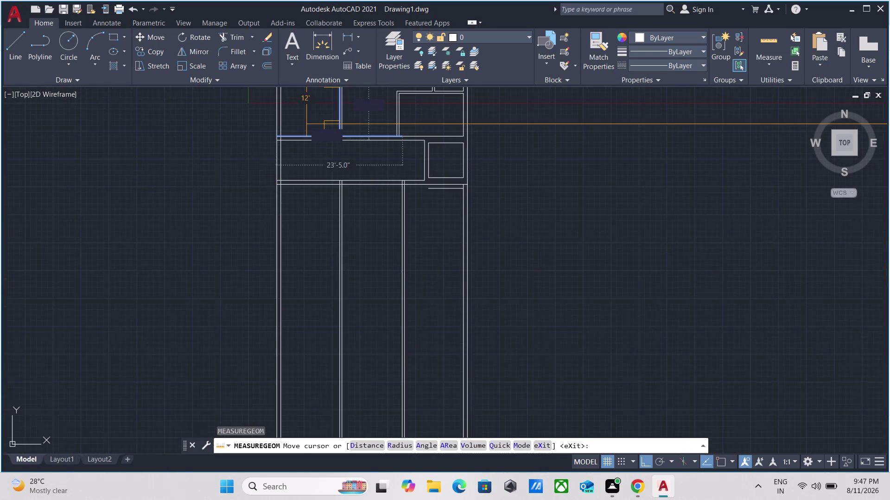
scroll(up, 3)
middle_drag(481, 201, 475, 400)
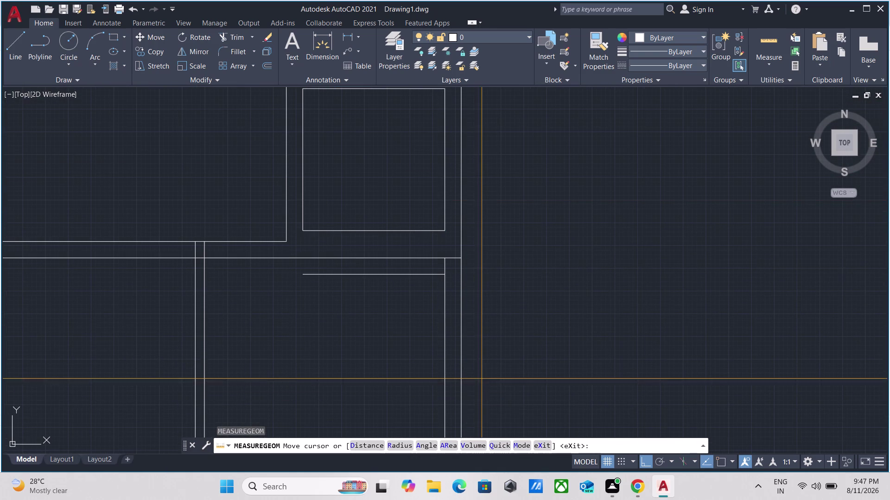
text(t)
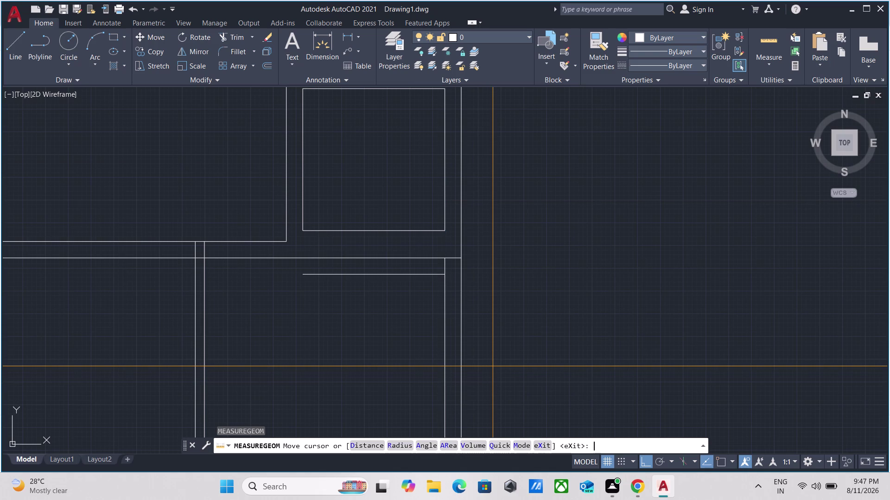
text(r)
scroll(down, 3)
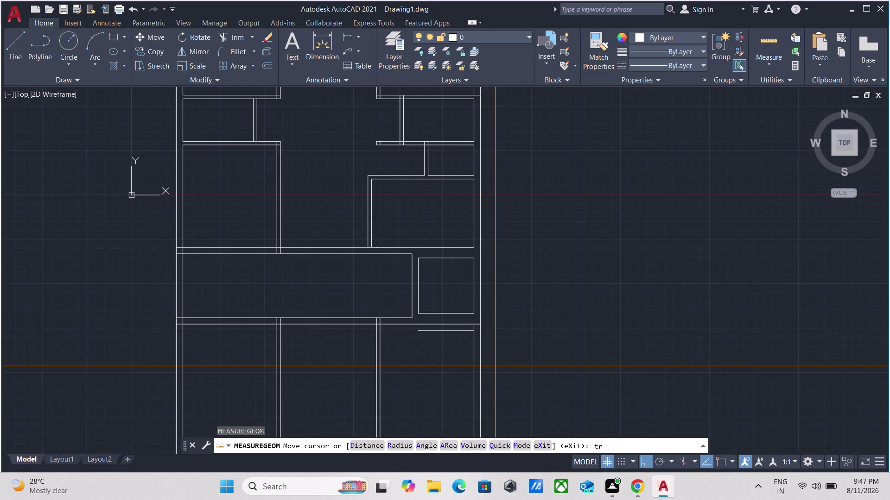
key(Escape)
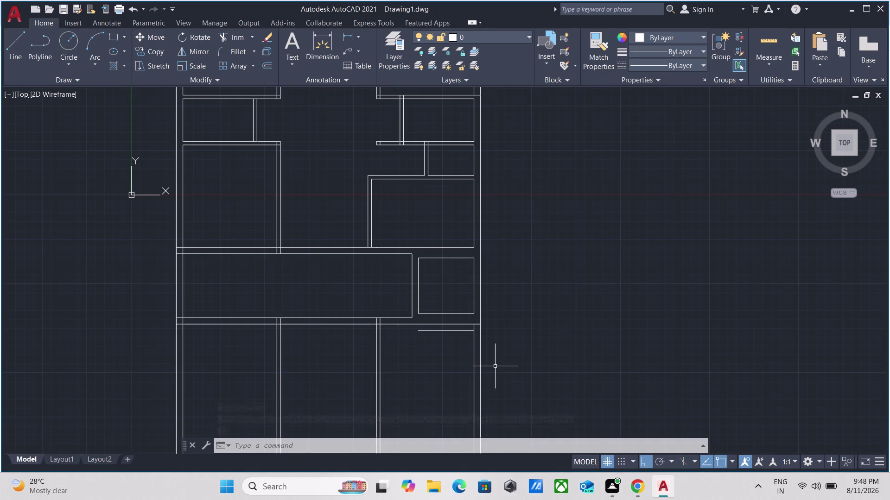
scroll(down, 3)
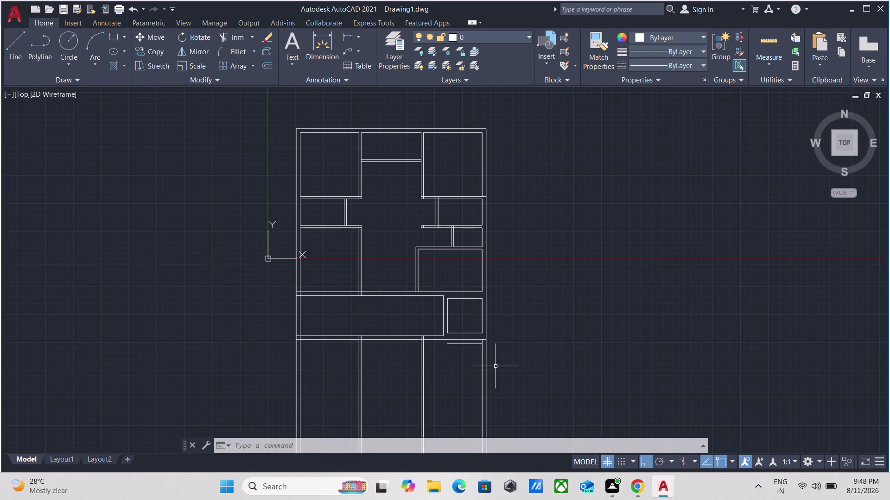
scroll(up, 3)
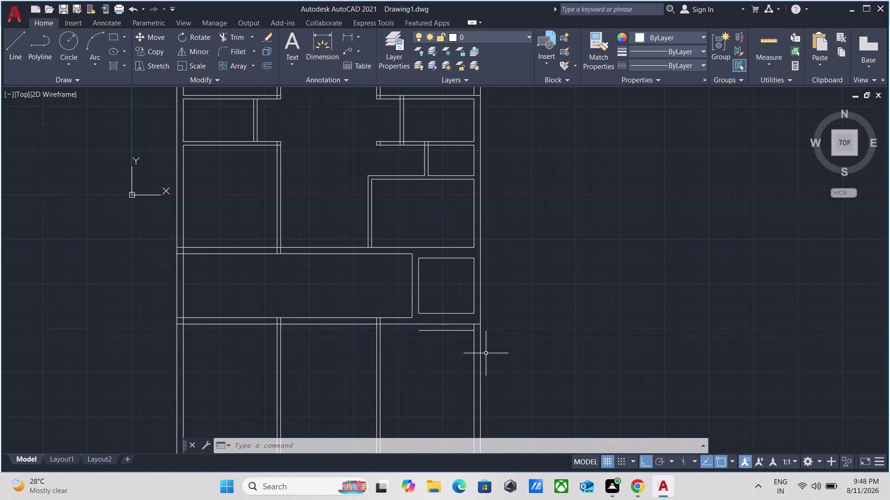
middle_drag(489, 351, 504, 280)
Cancel a stray selection near the right exterior wall.
drag(564, 351, 537, 345)
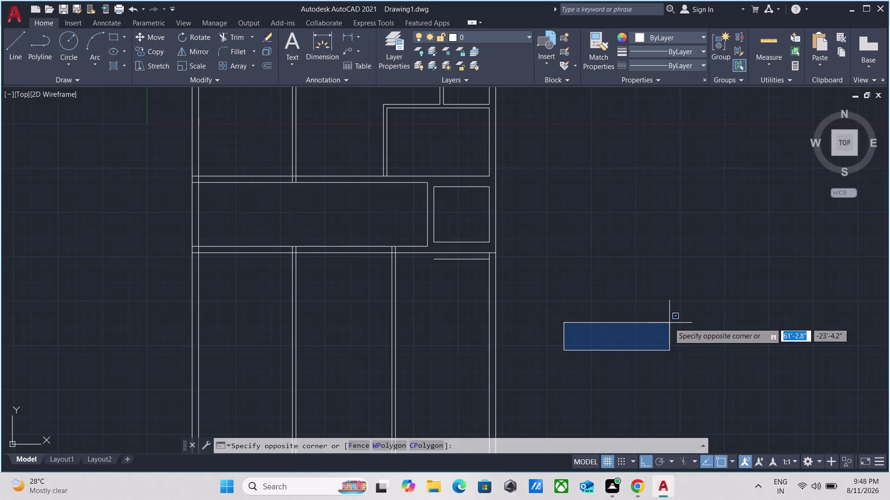
key(Escape)
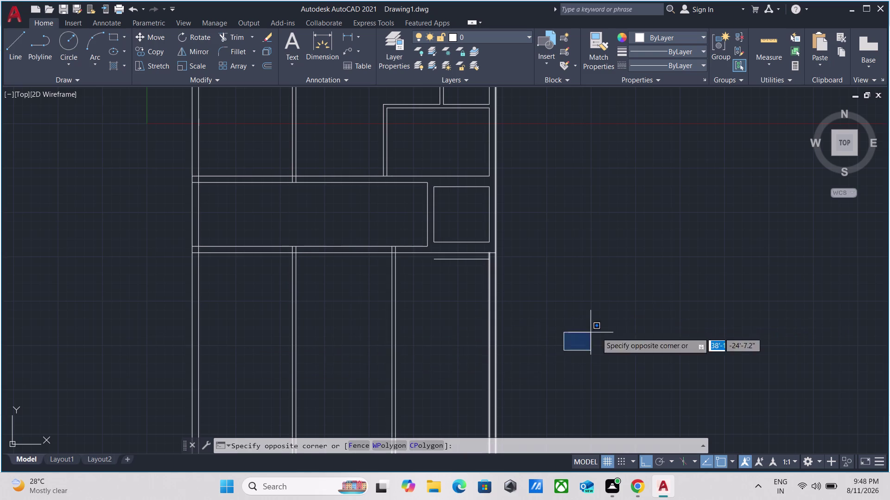
scroll(up, 3)
scroll(down, 3)
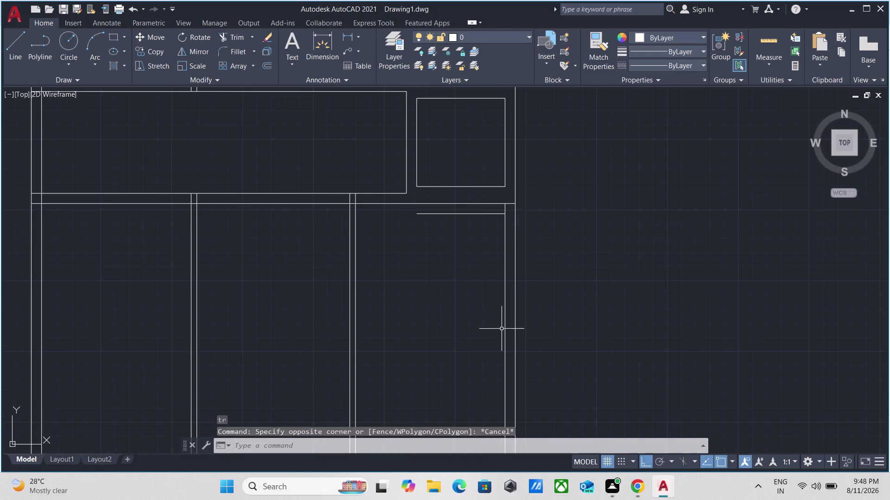
Start TRIM and fence-trim the crossing lines and stray ends at the upper wall junction.
text(tr)
key(Return)
scroll(up, 3)
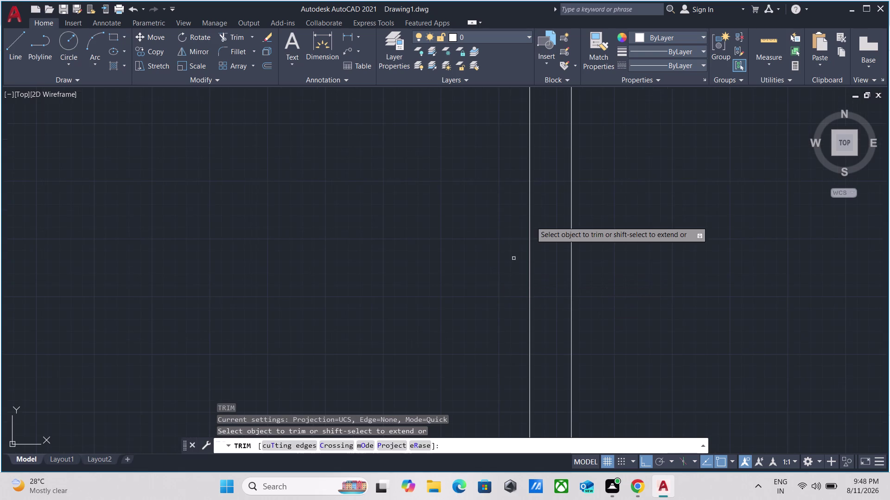
drag(550, 194, 545, 195)
scroll(down, 3)
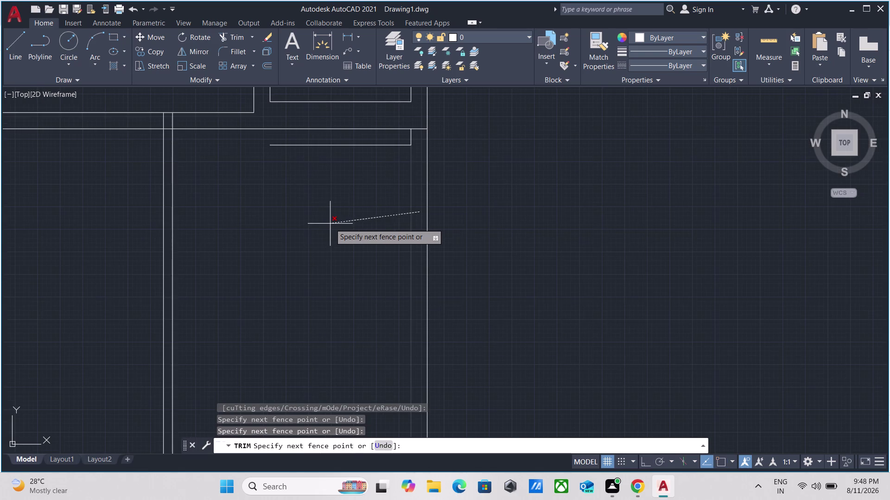
scroll(down, 3)
click(182, 237)
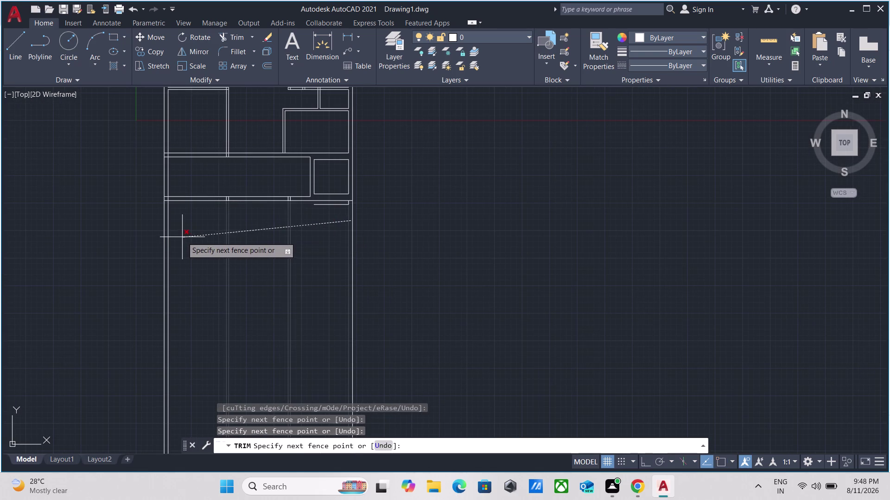
scroll(up, 3)
click(488, 199)
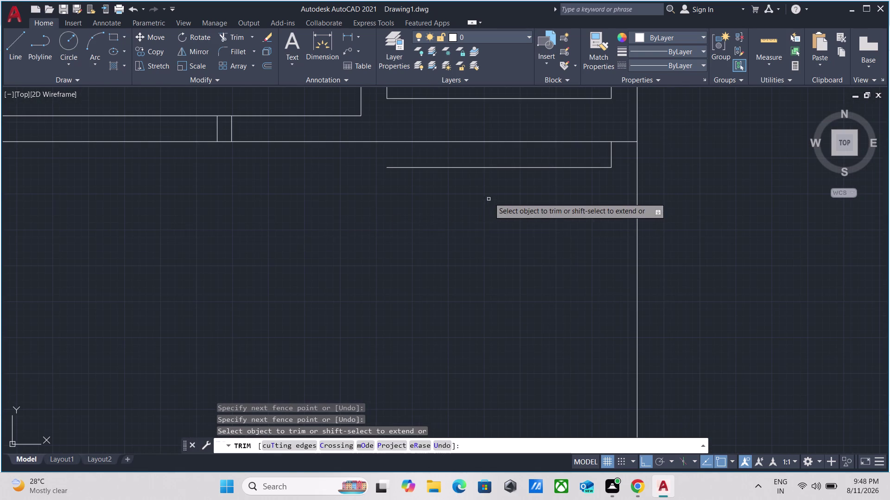
click(488, 155)
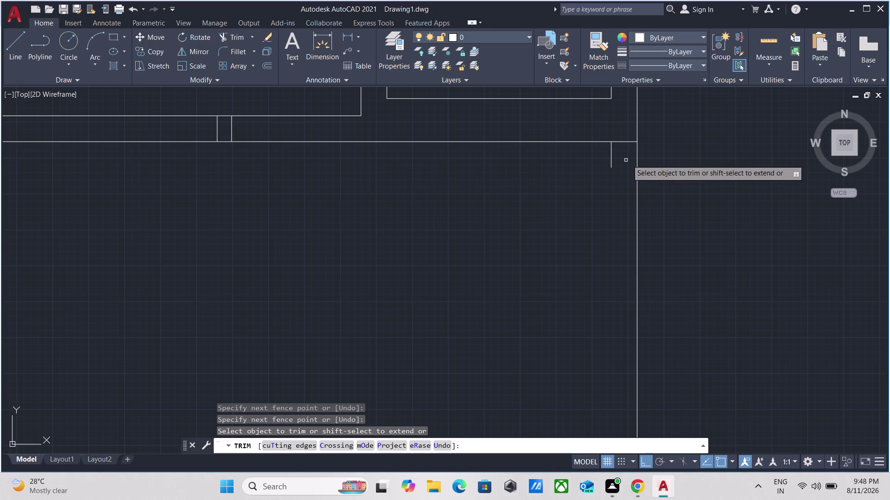
click(627, 158)
click(588, 163)
Trim the wall line and partition line at the next junction.
scroll(down, 3)
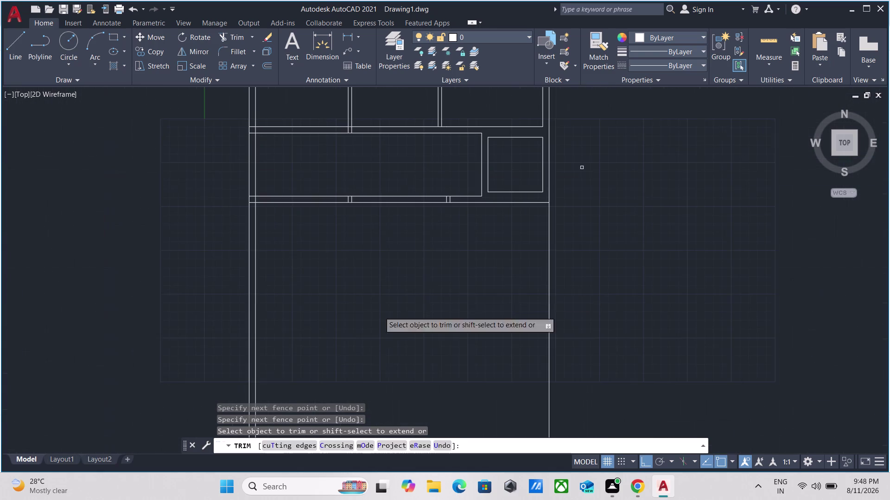
scroll(up, 3)
middle_drag(287, 272, 585, 400)
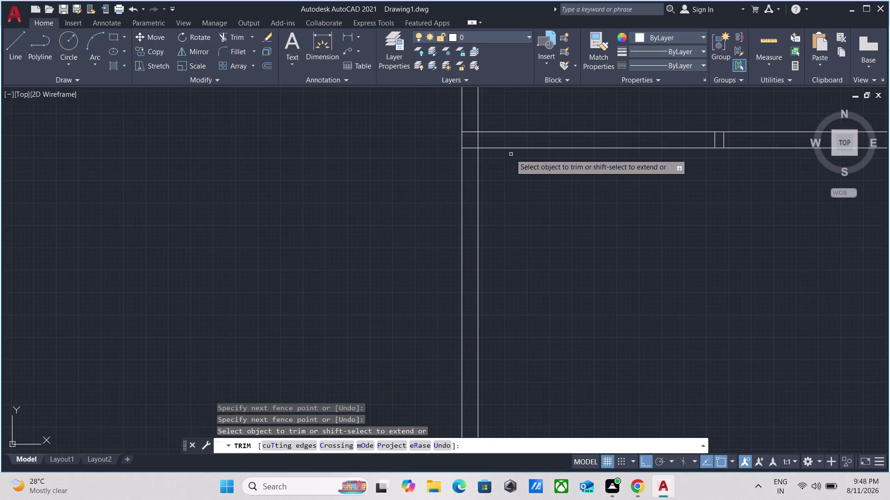
scroll(down, 3)
middle_drag(506, 173, 437, 248)
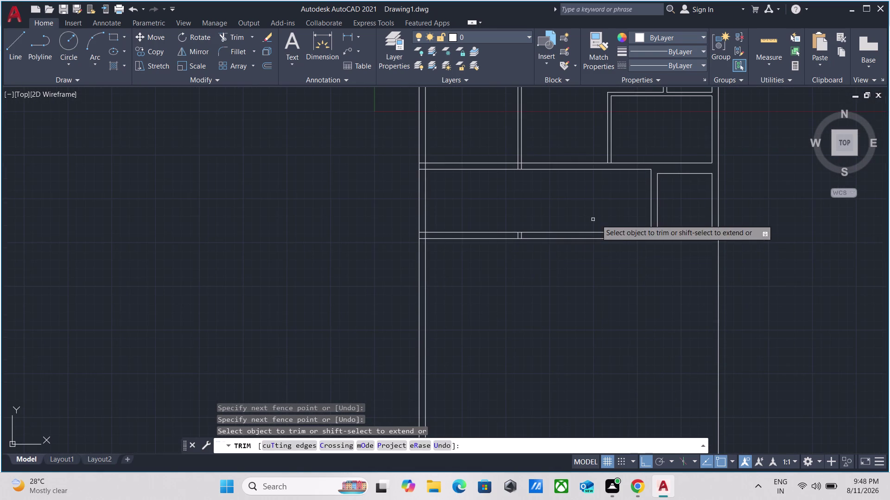
scroll(up, 3)
click(481, 190)
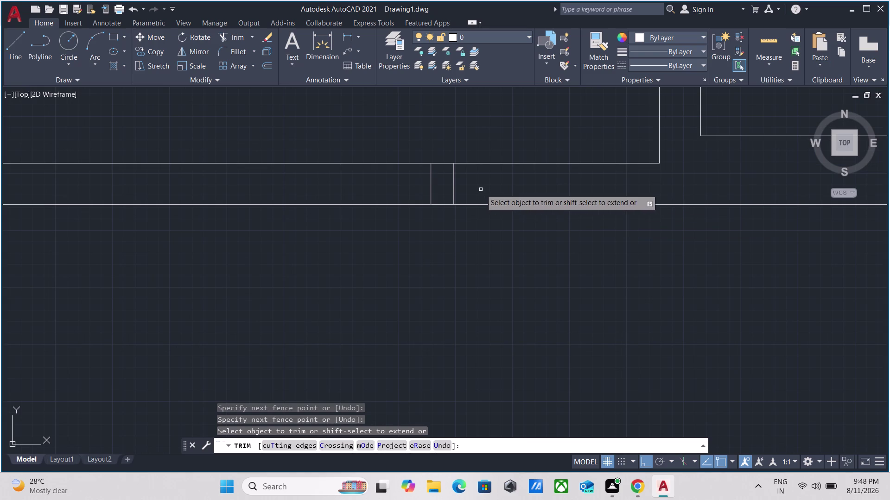
click(300, 187)
Fence across the lines at another partition junction to trim them.
scroll(down, 3)
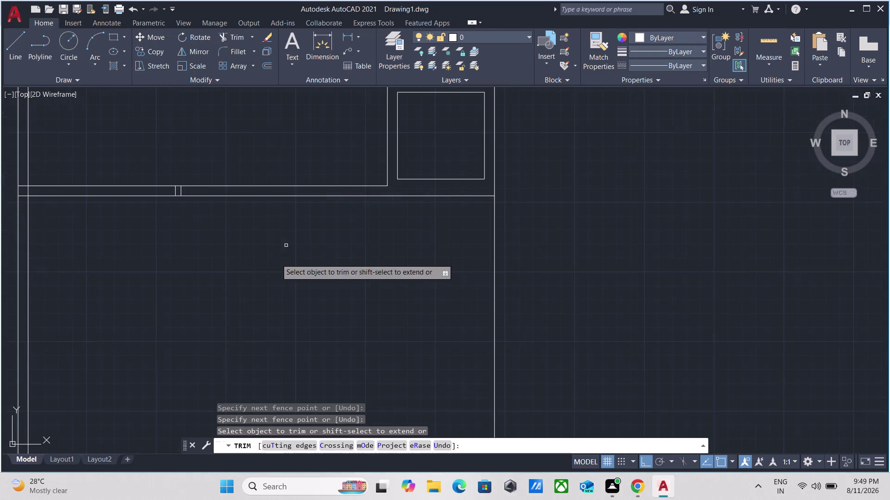
middle_drag(268, 264, 469, 288)
scroll(up, 3)
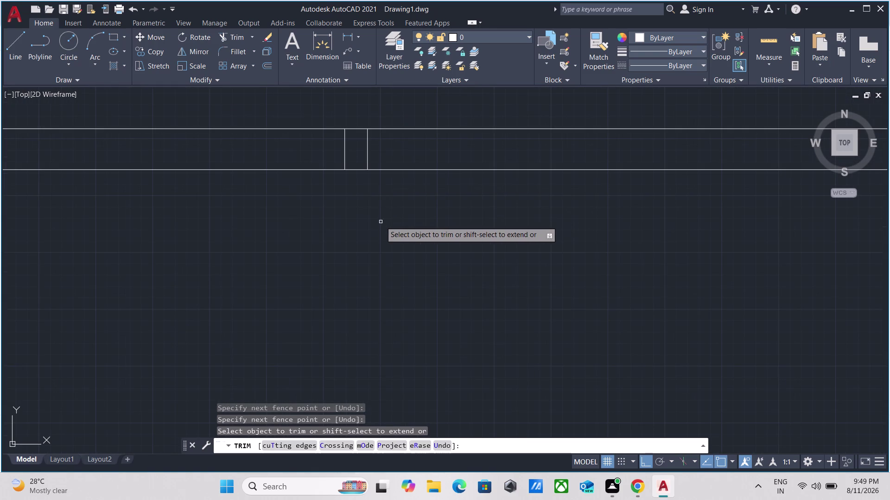
scroll(up, 3)
click(384, 156)
click(172, 145)
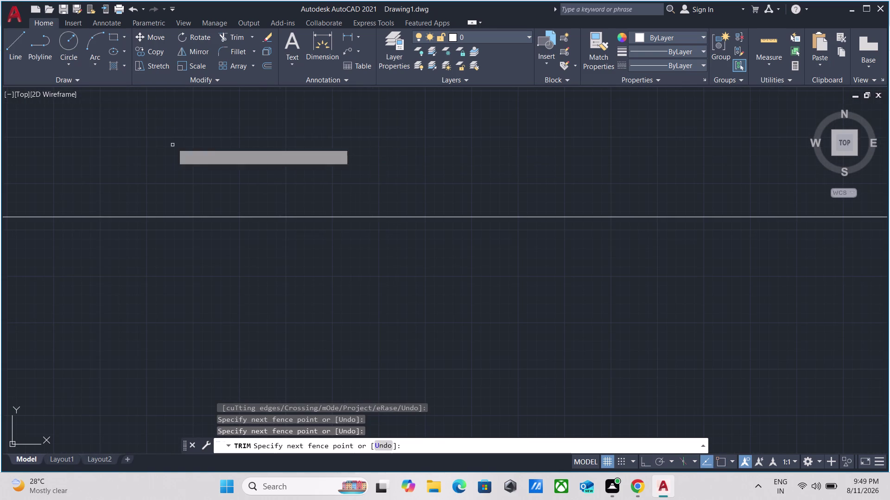
scroll(down, 3)
scroll(down, 3)
scroll(down, 3)
Trim the overlapping segments at the right exterior wall junction.
middle_drag(183, 253, 551, 271)
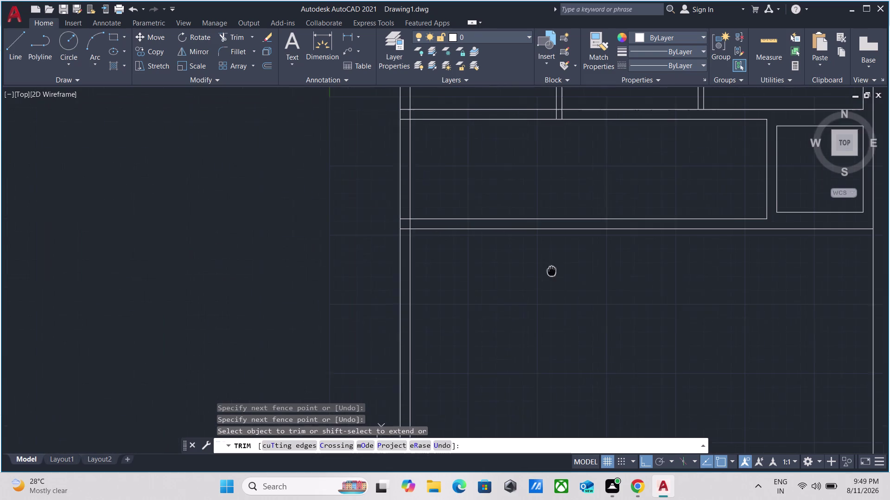
scroll(down, 3)
scroll(up, 3)
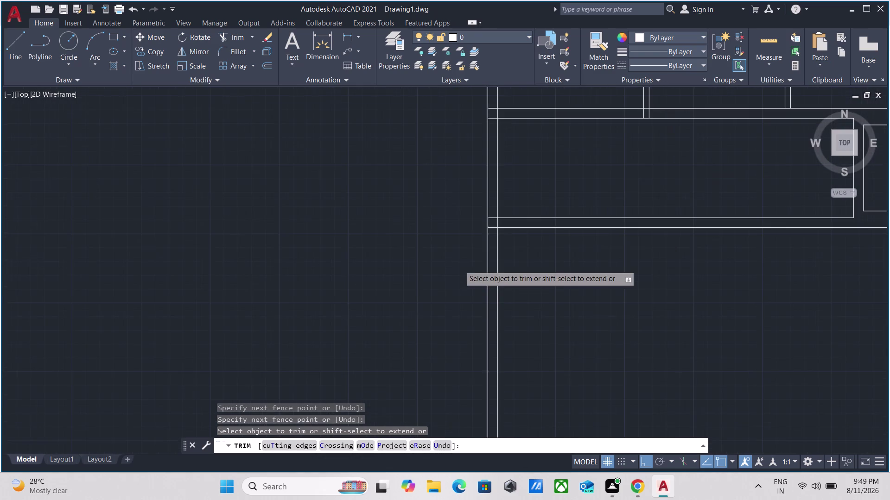
scroll(up, 3)
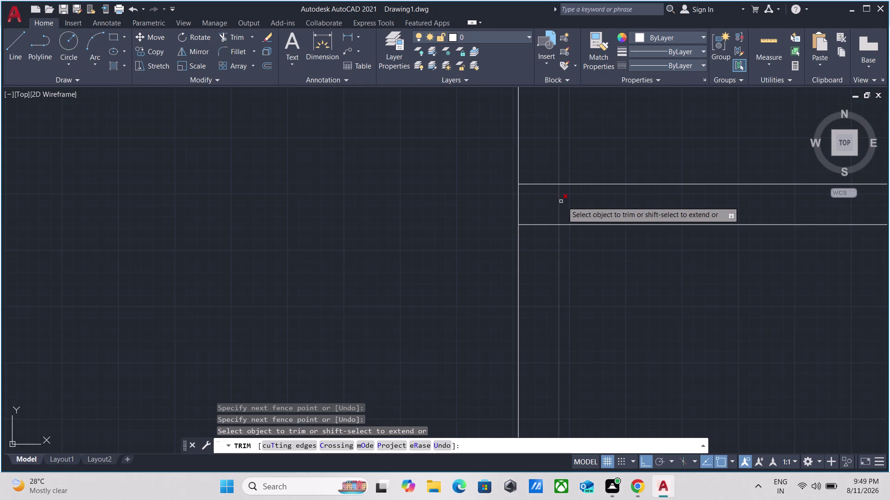
click(569, 204)
click(531, 206)
click(532, 207)
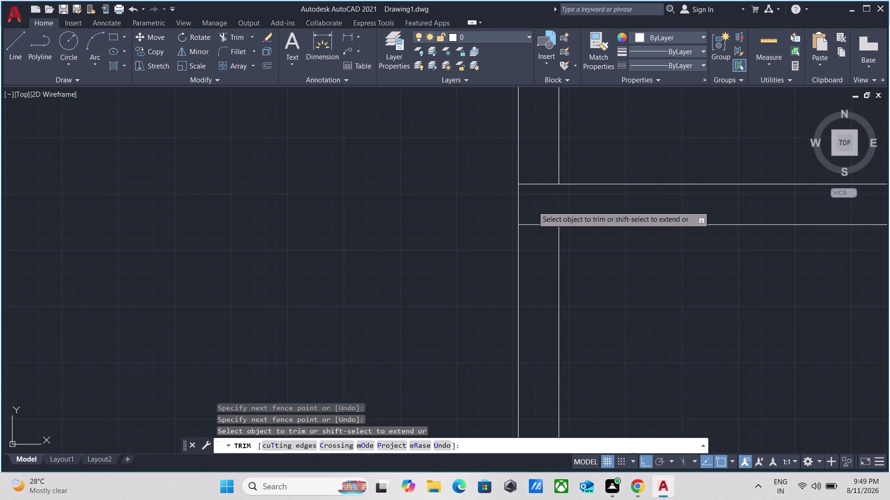
click(537, 267)
Check the trimmed right-side junction, then move back to the lower plan walls.
scroll(down, 3)
middle_drag(612, 306, 613, 305)
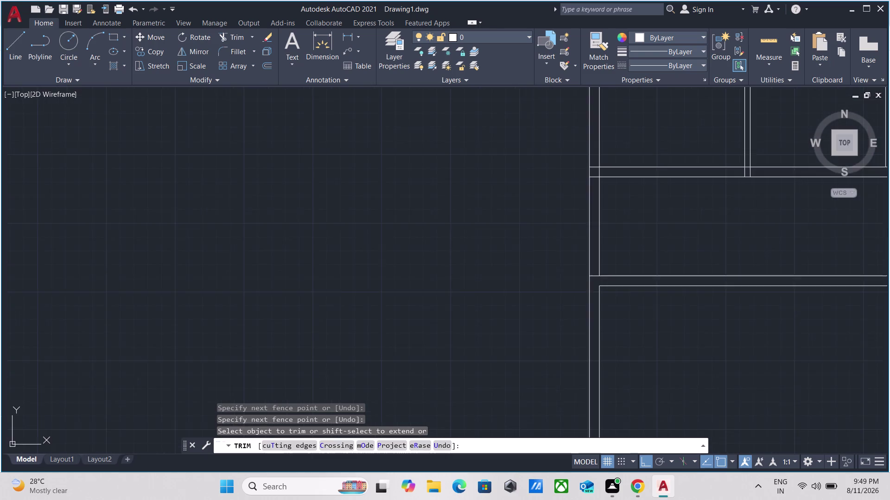
middle_drag(612, 305, 500, 281)
scroll(down, 3)
middle_drag(519, 298, 459, 298)
scroll(up, 3)
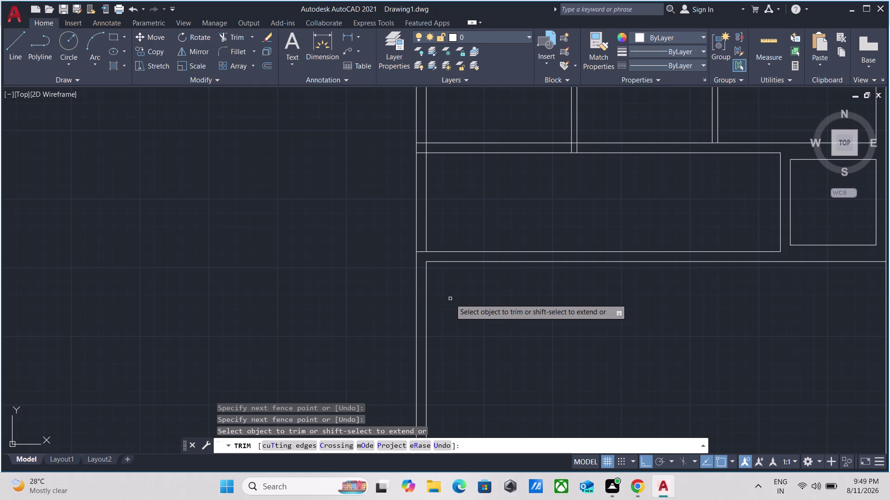
scroll(down, 3)
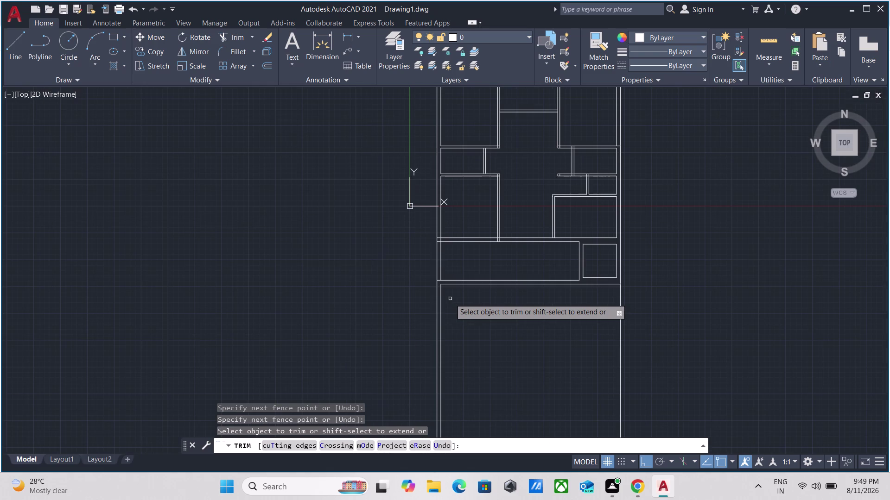
scroll(up, 3)
scroll(up, 3)
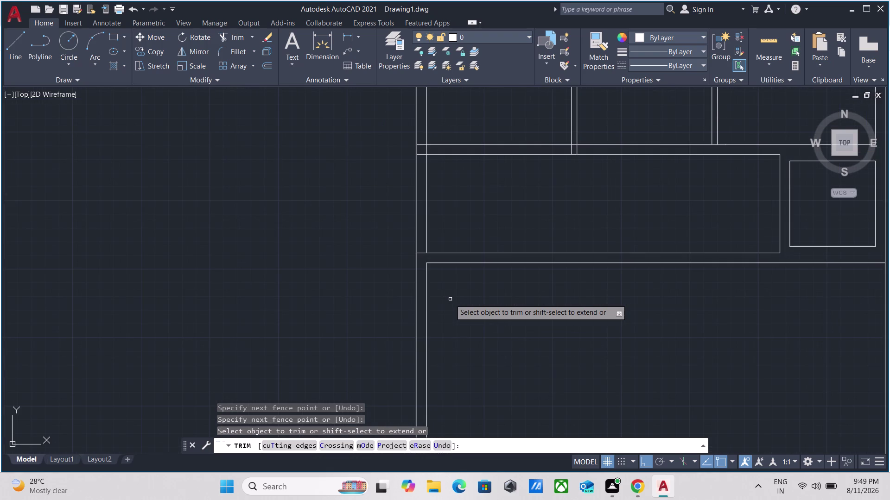
scroll(up, 3)
scroll(up, 3)
scroll(down, 3)
Fence-trim the overlap at a lower partition junction.
middle_drag(443, 305, 435, 344)
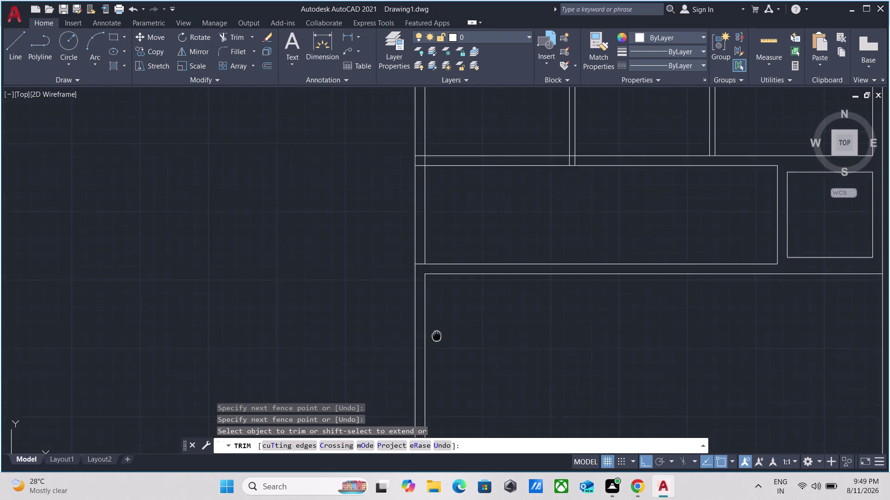
middle_drag(435, 344, 433, 346)
scroll(up, 3)
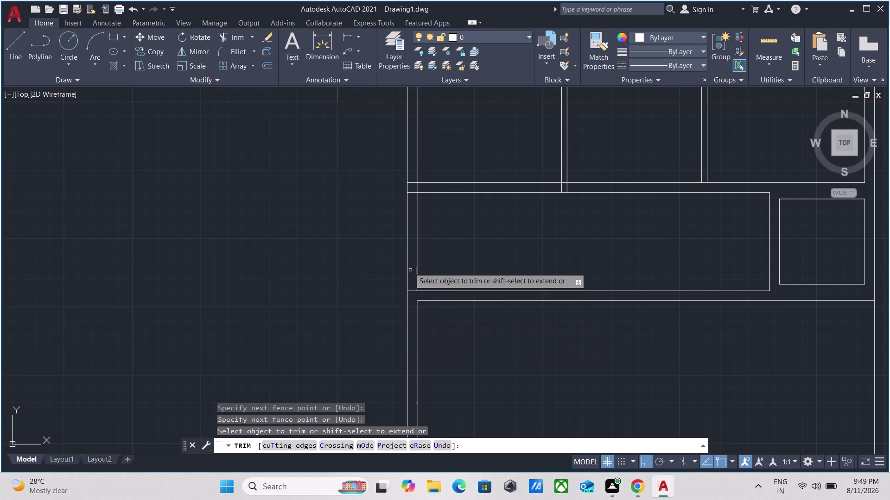
scroll(up, 3)
click(397, 356)
click(396, 315)
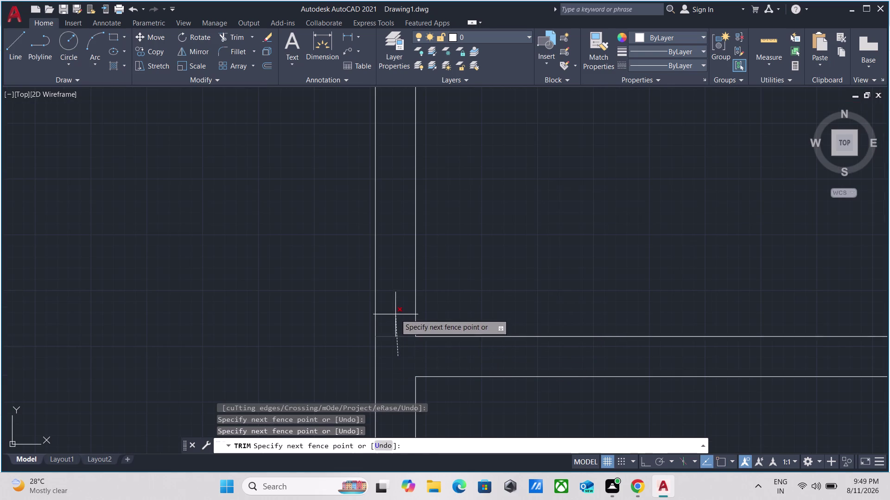
scroll(down, 3)
scroll(down, 3)
scroll(up, 3)
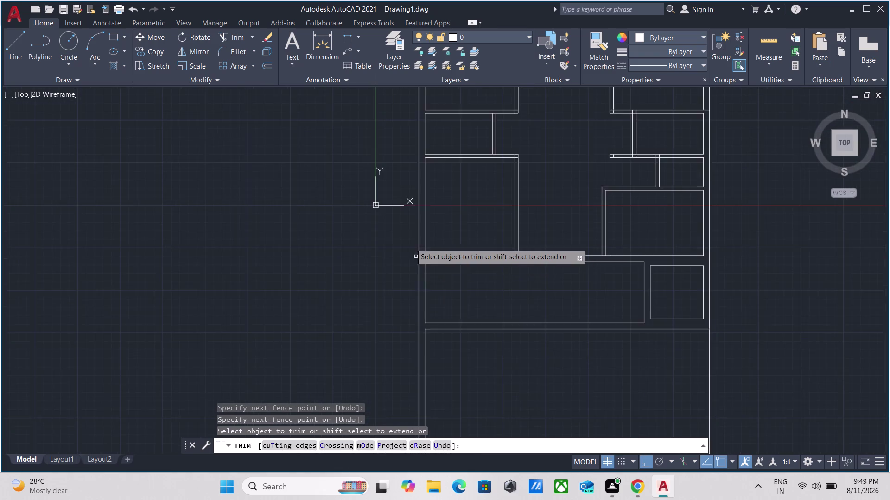
scroll(up, 3)
scroll(up, 3)
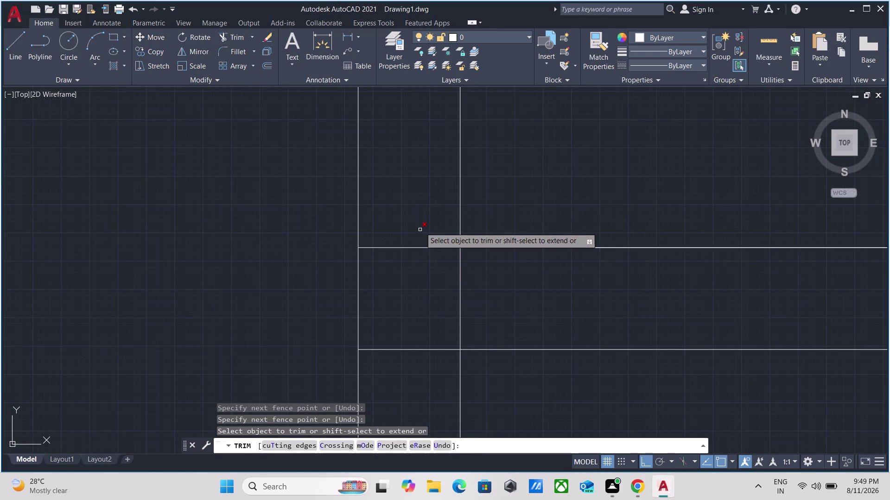
Fence through the remaining crossing wall lines, remove a stray segment, and end trimming.
click(421, 227)
drag(428, 382, 428, 381)
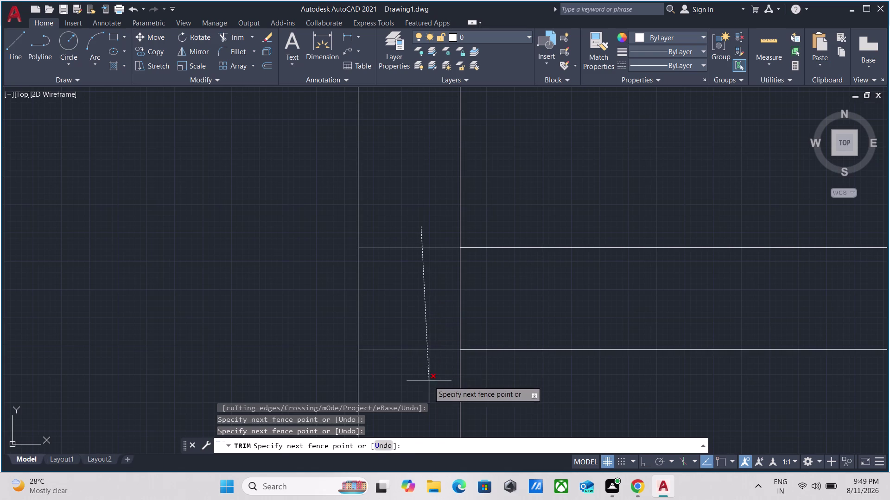
drag(428, 381, 424, 376)
click(422, 312)
click(533, 295)
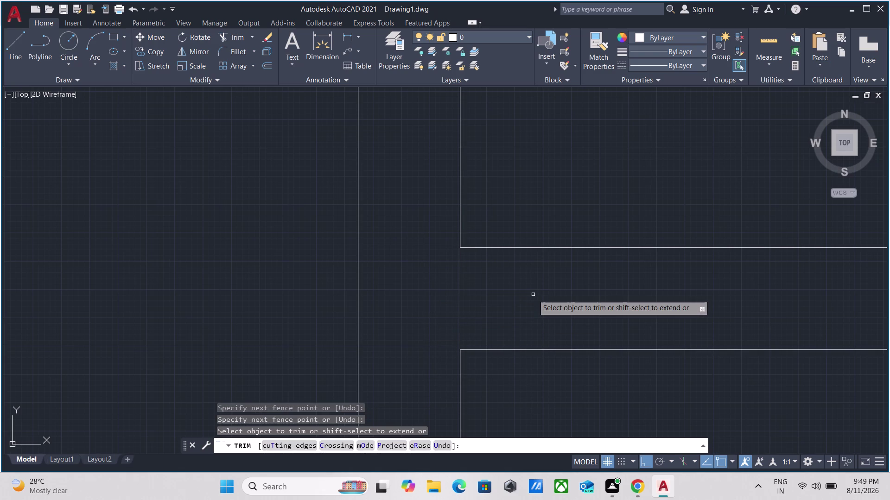
key(Escape)
scroll(down, 3)
scroll(down, 3)
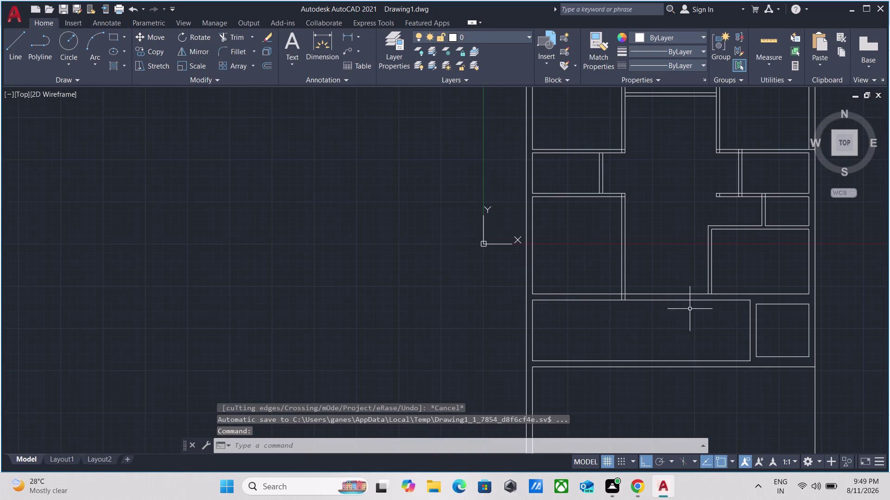
Fence-trim the overlapping wall segment at the partition T-junction with TR.
scroll(up, 3)
middle_drag(629, 315, 433, 247)
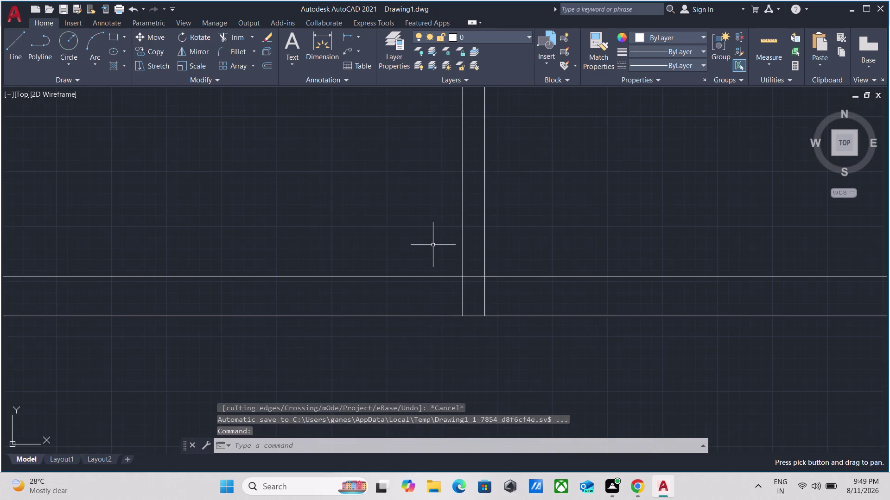
text(tr)
key(Return)
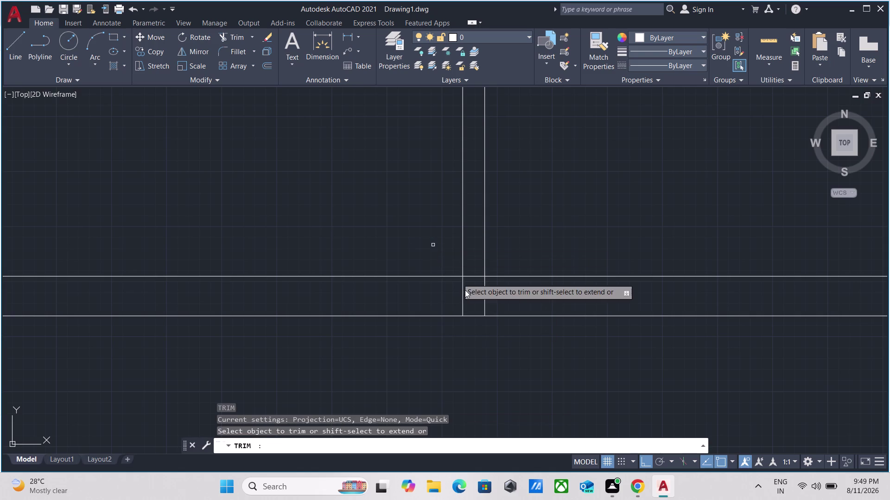
click(511, 284)
click(431, 300)
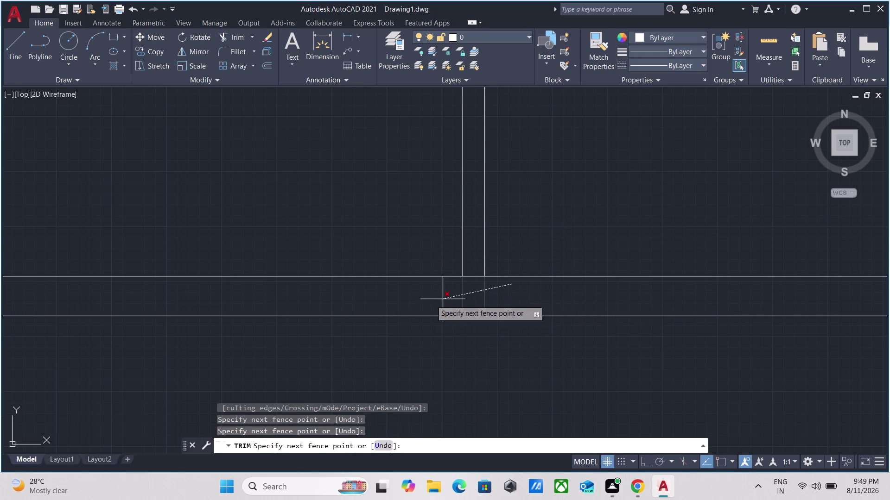
click(467, 292)
click(477, 259)
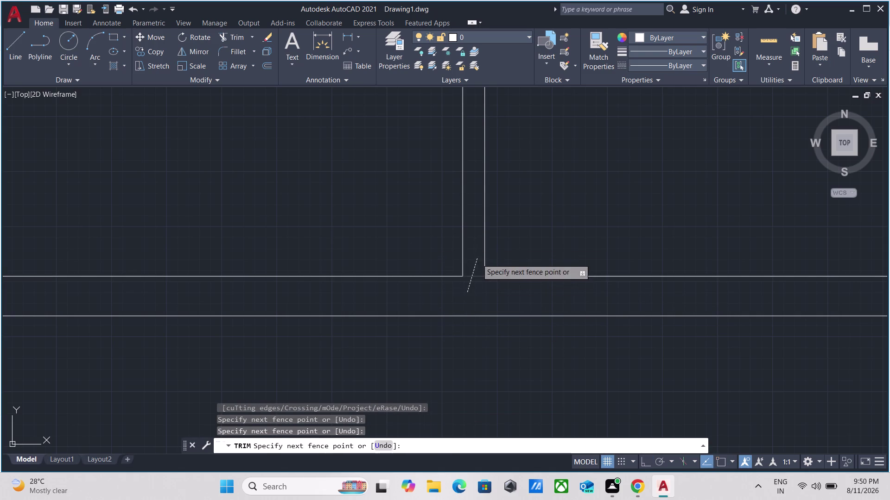
scroll(down, 3)
scroll(down, 3)
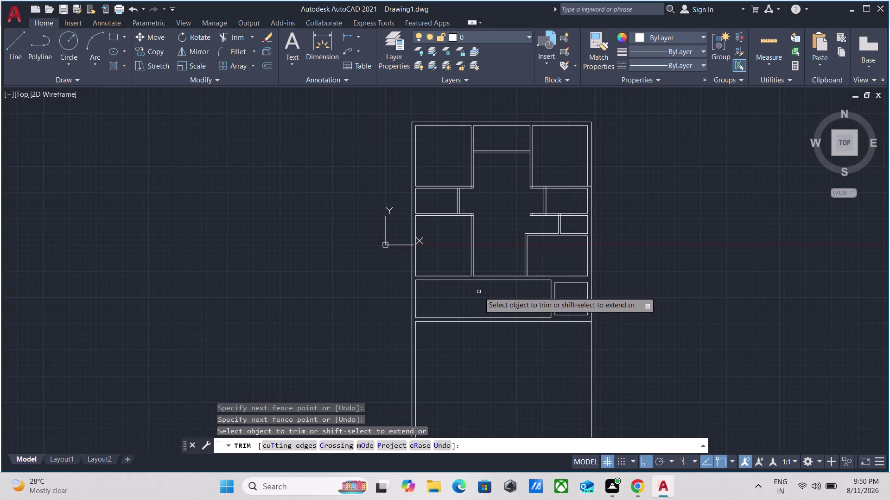
key(Escape)
Select the right exterior wall line.
scroll(up, 3)
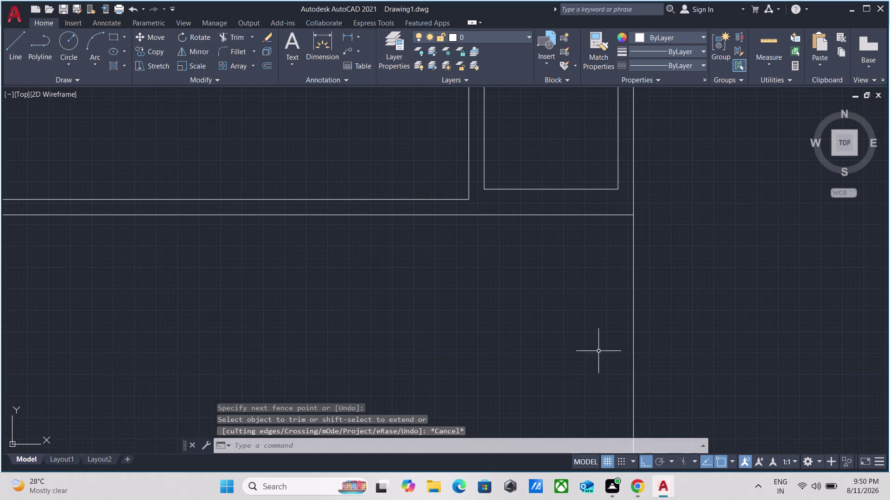
drag(704, 344, 671, 340)
click(592, 335)
Offset the right exterior wall line by 9" to form its second line.
key(o)
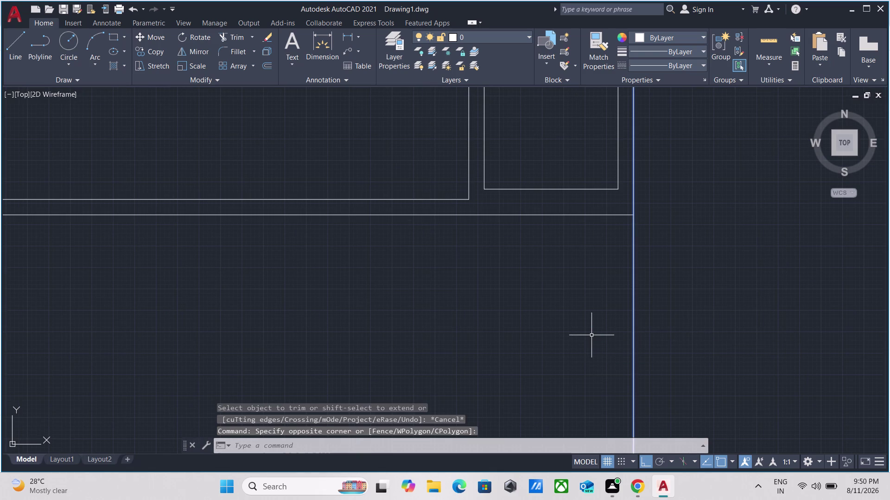
key(Return)
click(632, 325)
click(588, 327)
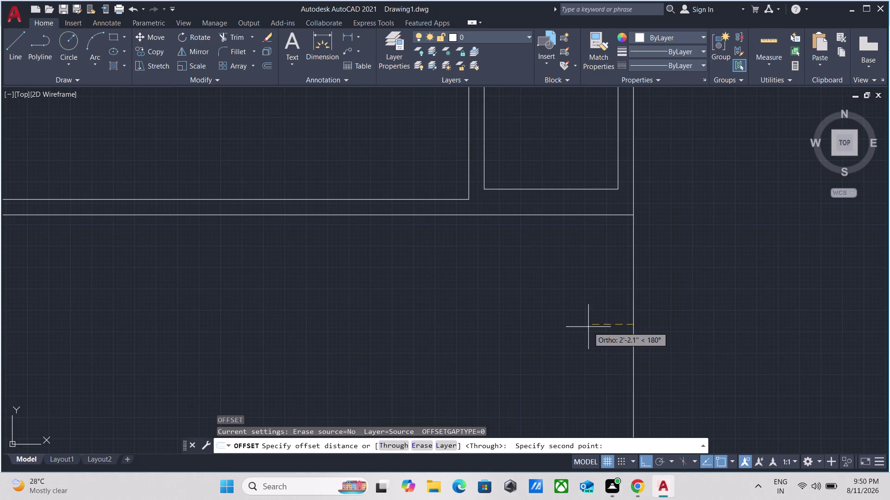
scroll(down, 3)
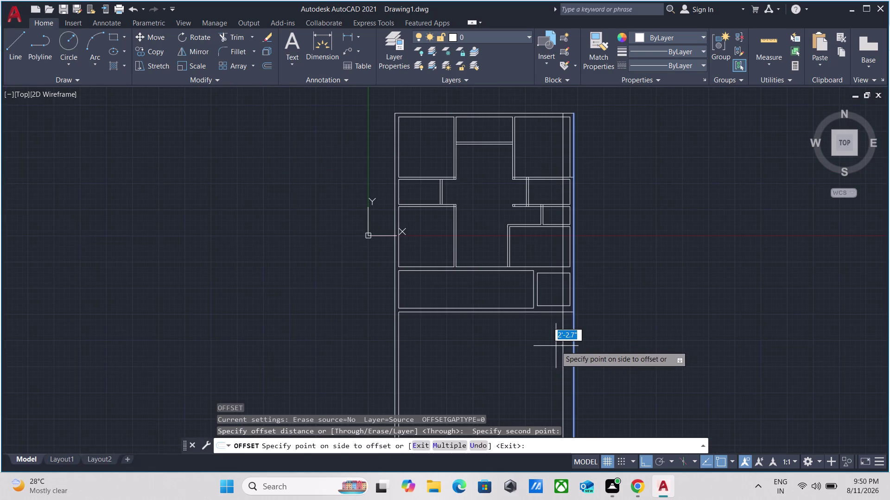
key(9)
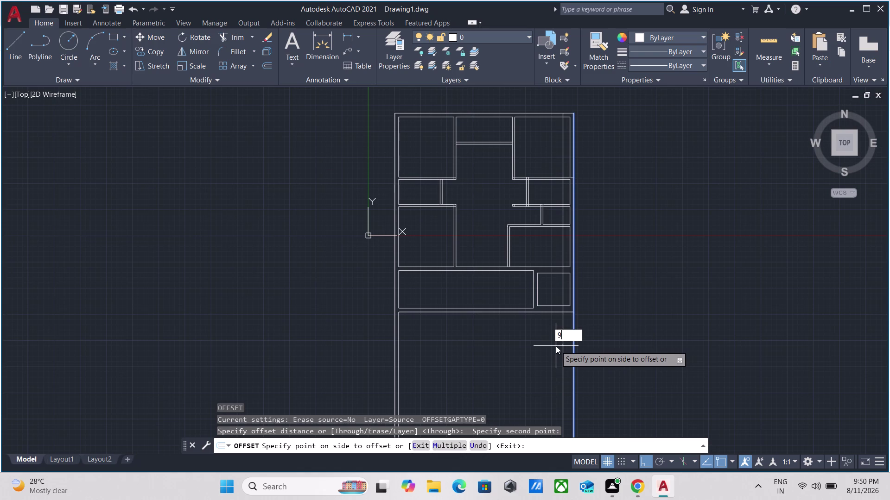
key(shift+quotedbl)
key(Return)
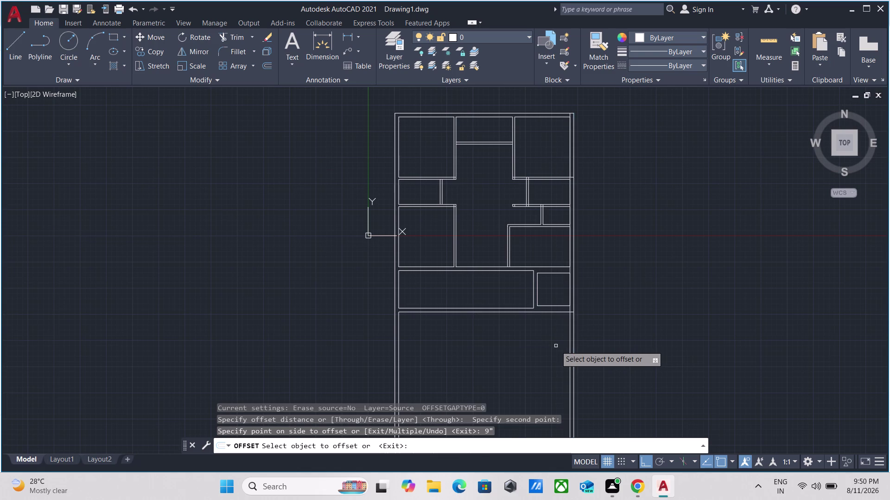
key(Escape)
scroll(up, 3)
scroll(down, 3)
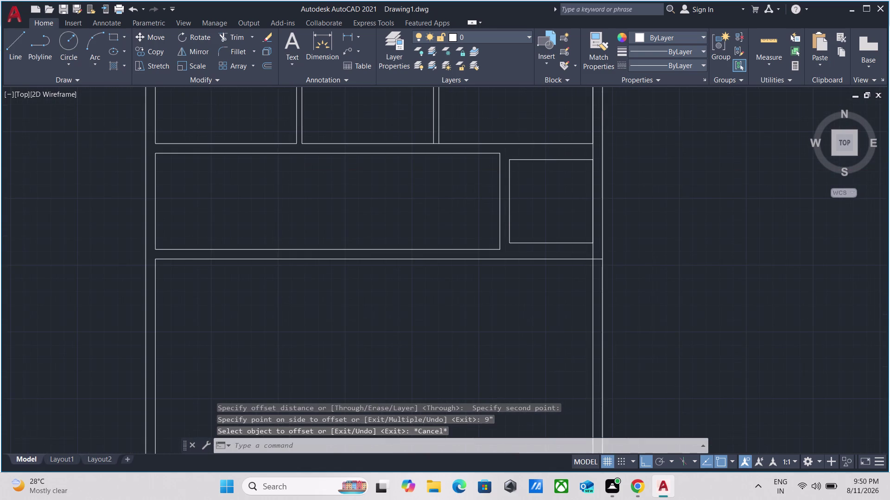
scroll(up, 3)
key(Escape)
Fence-trim the lines crossing the new wall at its two junctions.
text(tr)
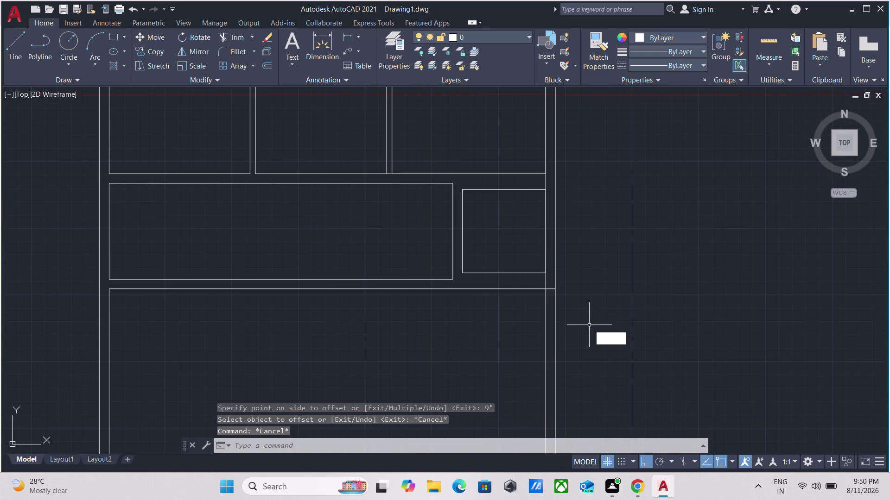
key(Return)
scroll(up, 3)
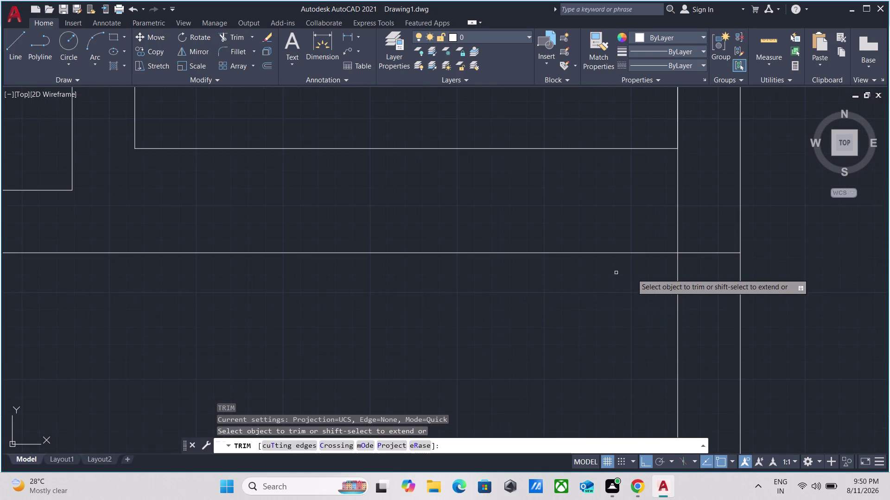
click(698, 269)
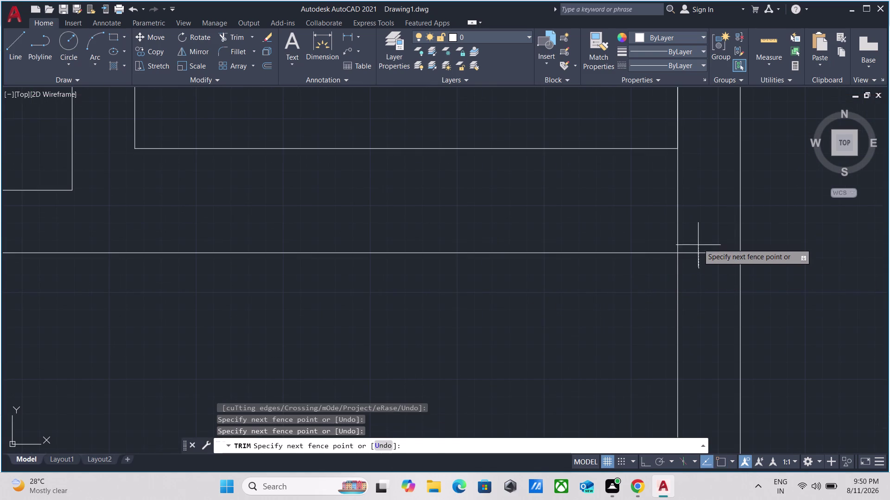
click(699, 227)
scroll(down, 3)
scroll(up, 3)
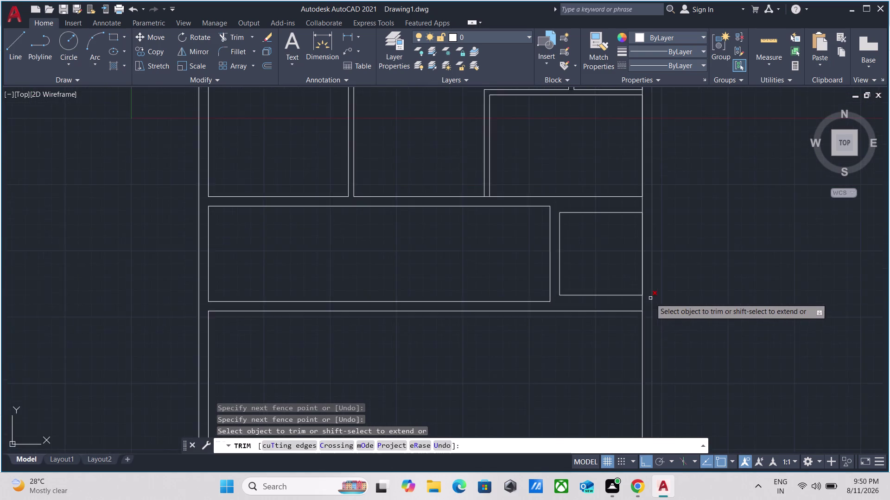
scroll(up, 3)
click(636, 311)
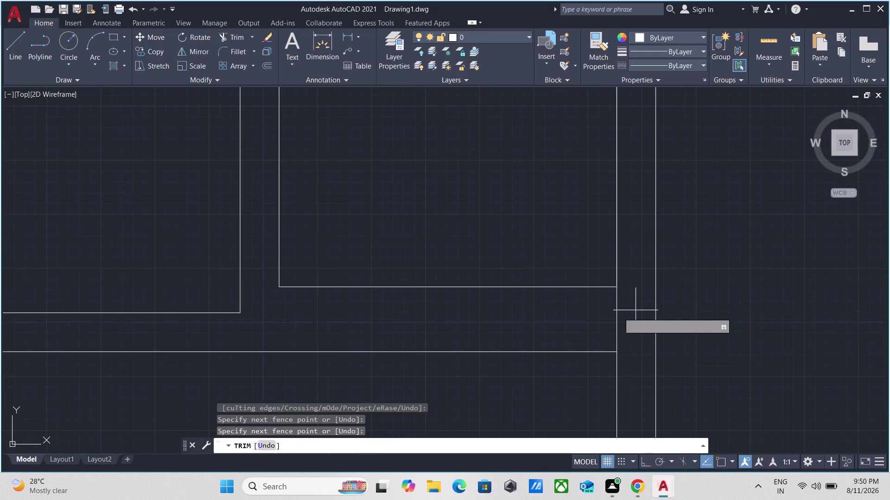
click(572, 320)
key(Escape)
scroll(down, 3)
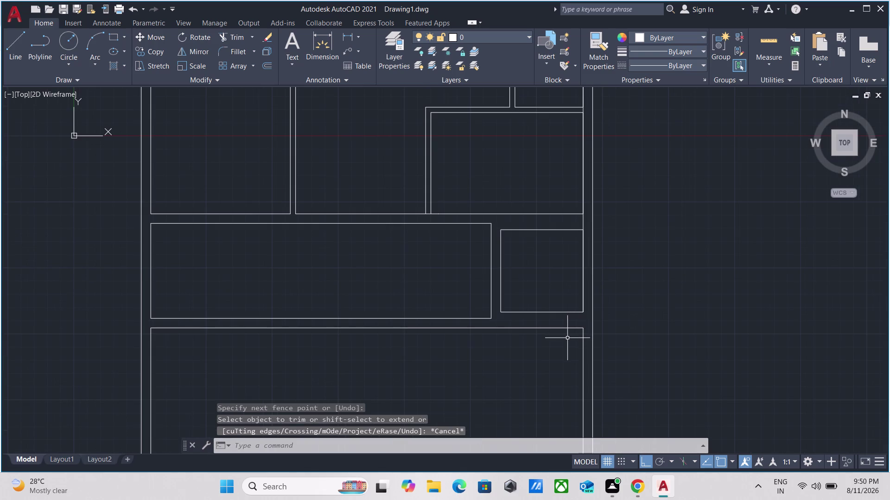